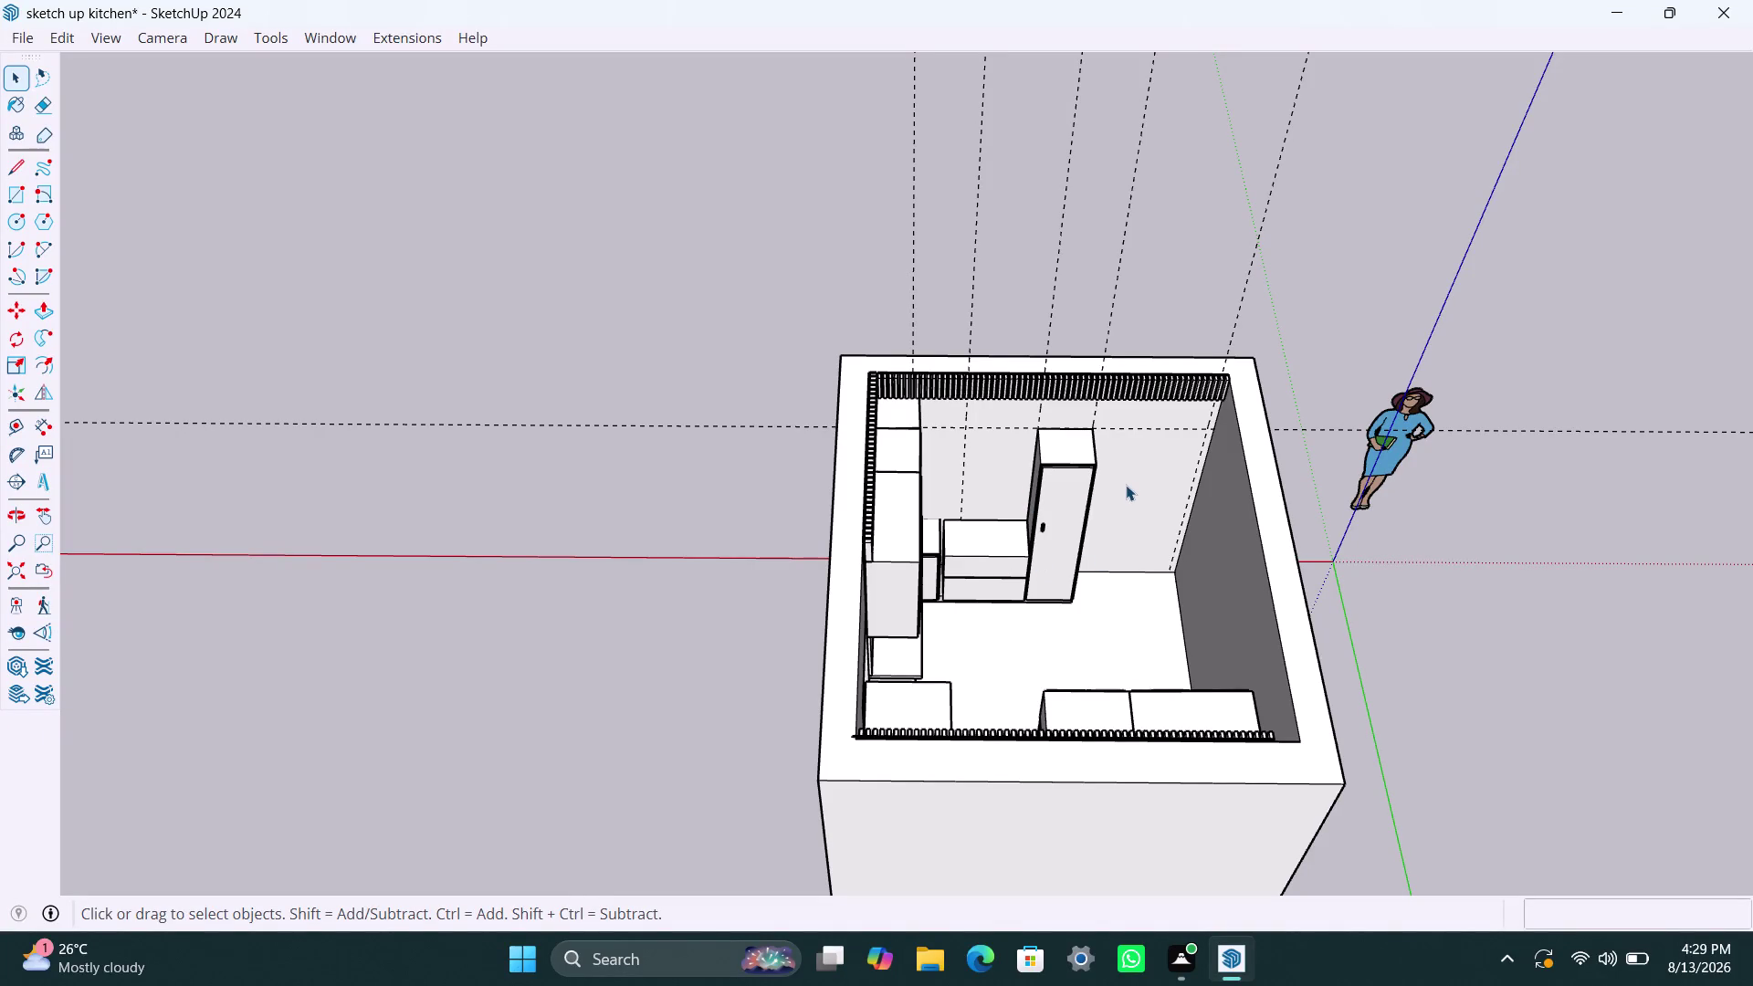
Open the countertop group, select the narrow filler strip between the cabinets, then exit.
scroll(up, 3)
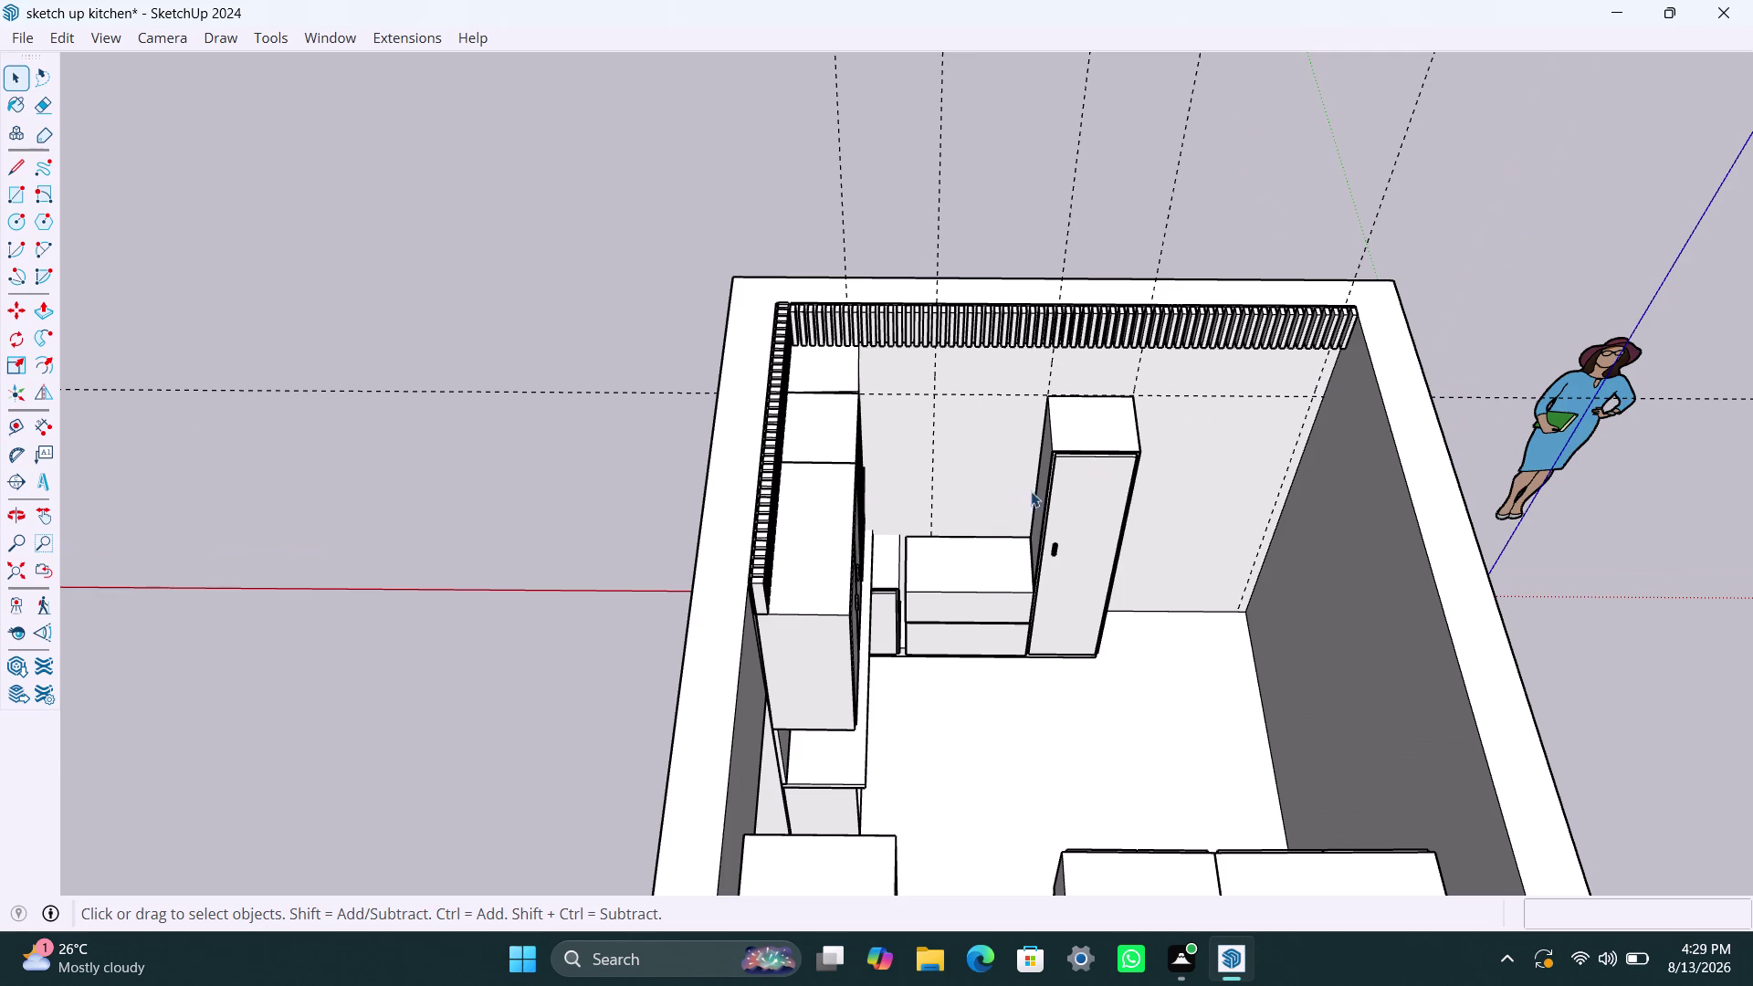
middle_drag(1140, 617, 957, 661)
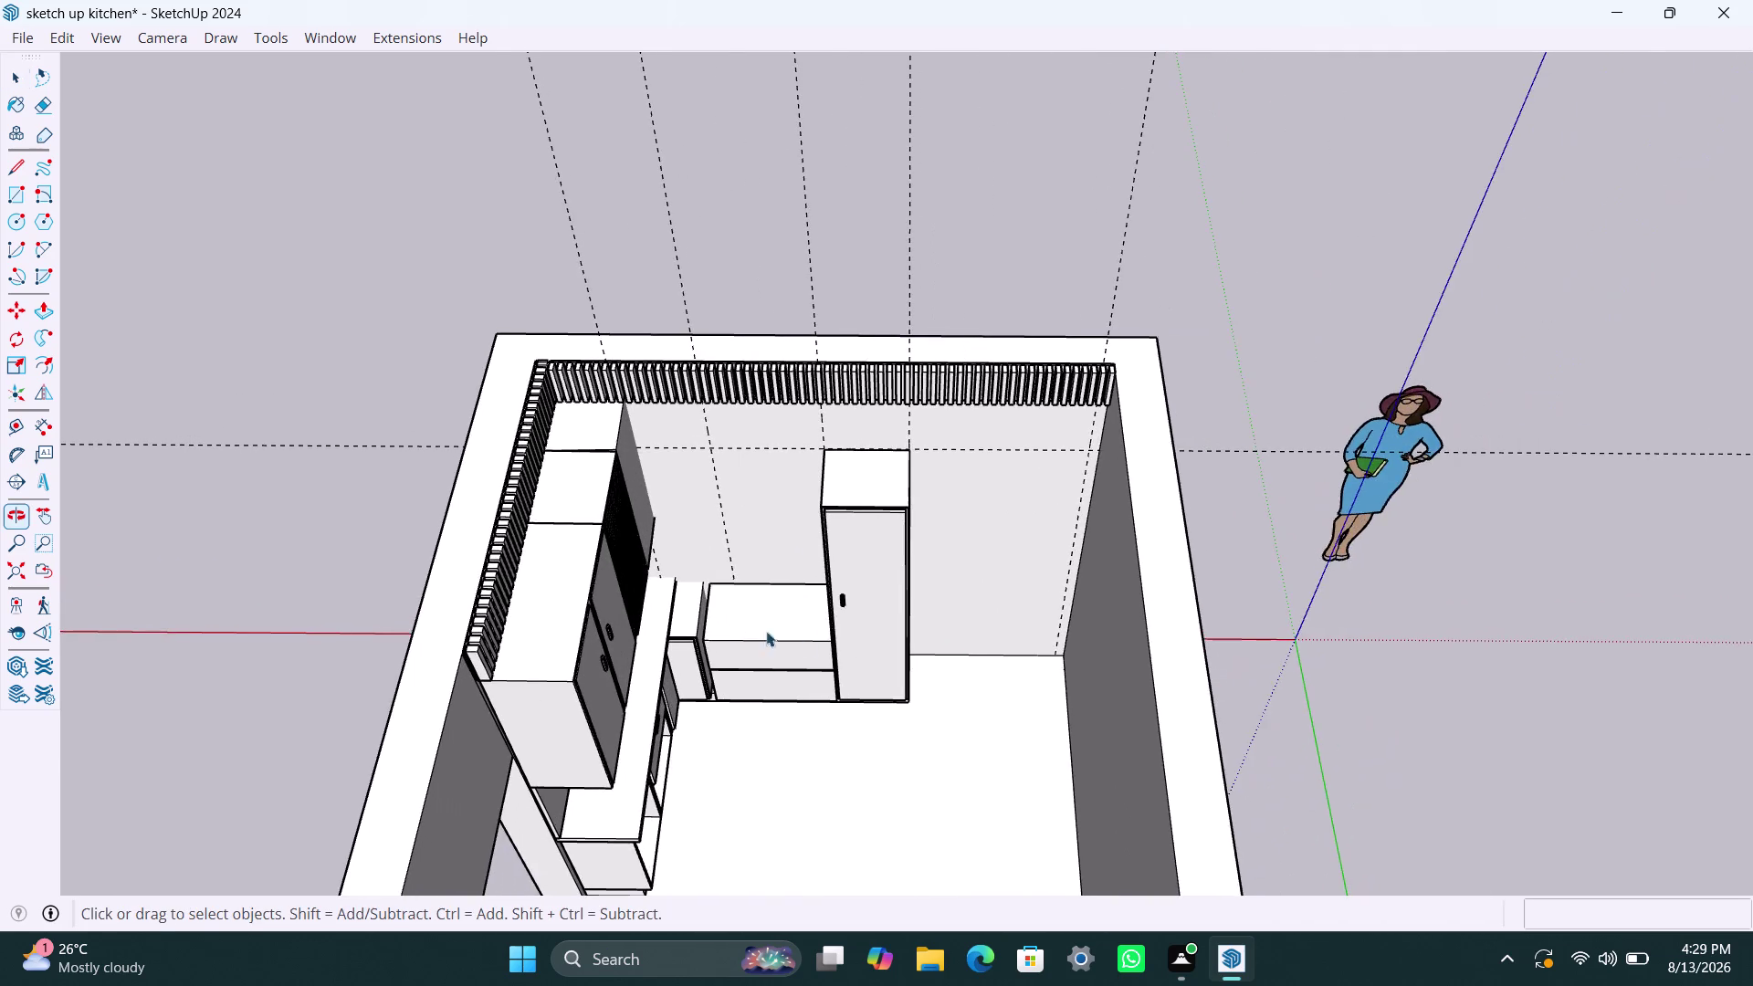
scroll(up, 3)
scroll(up, 3)
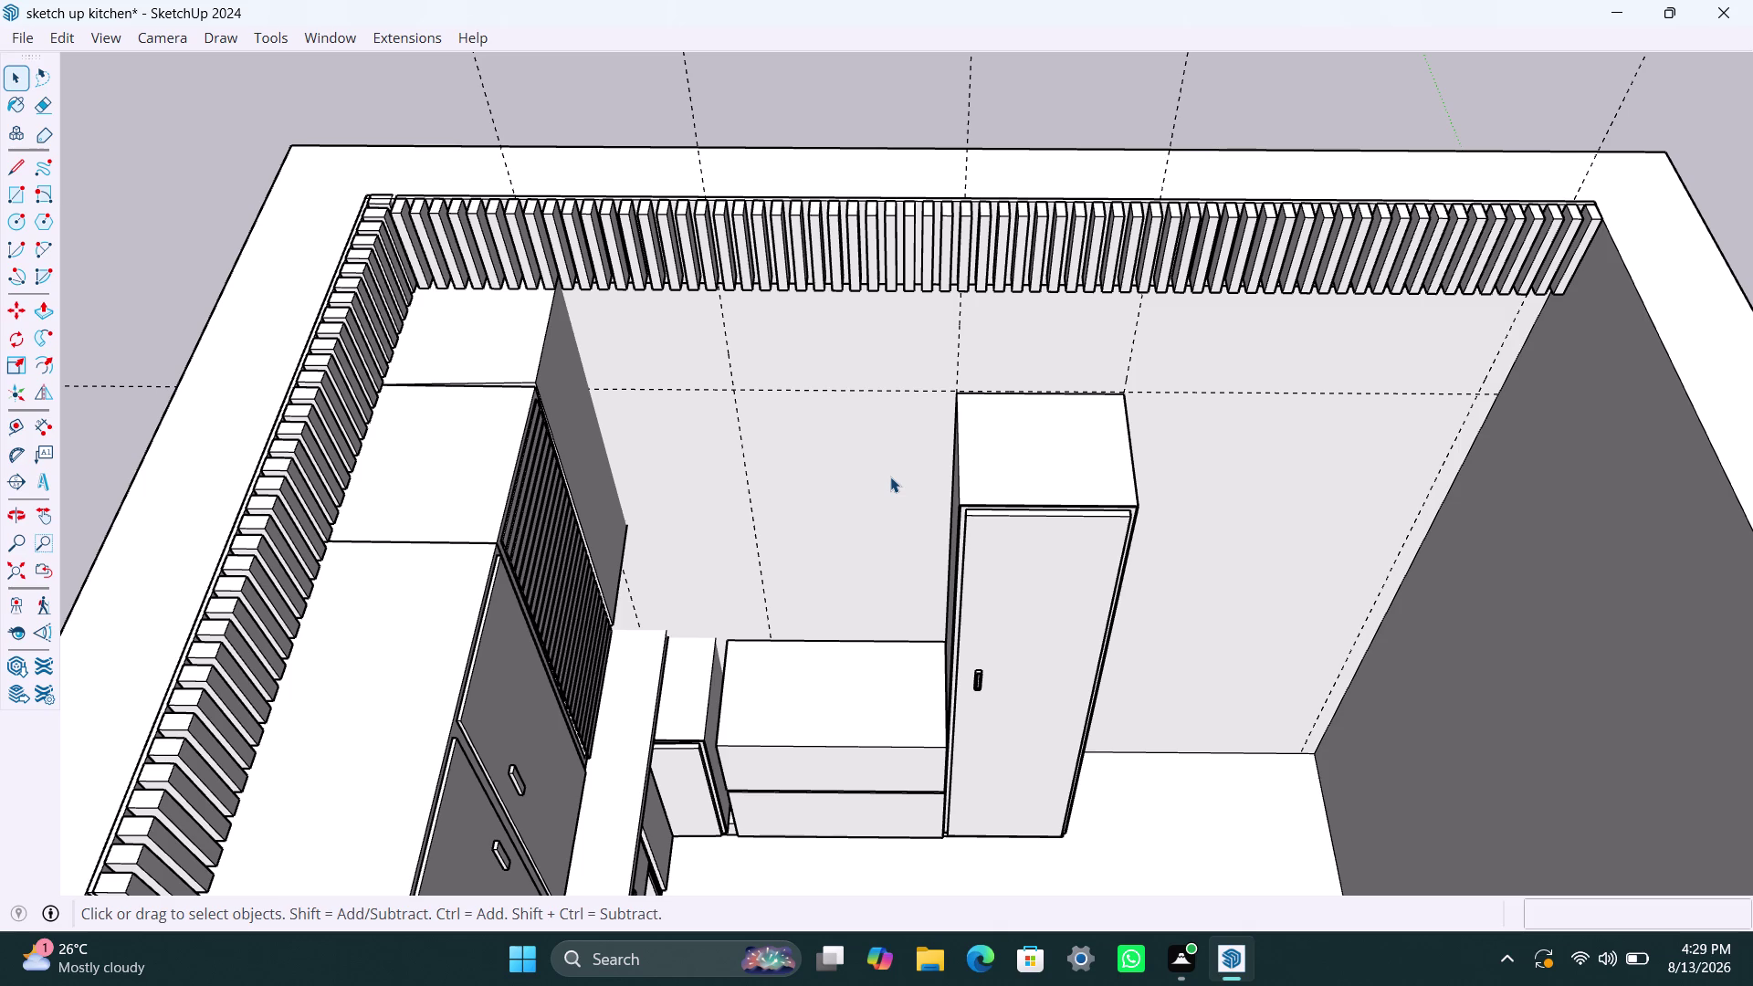
scroll(up, 3)
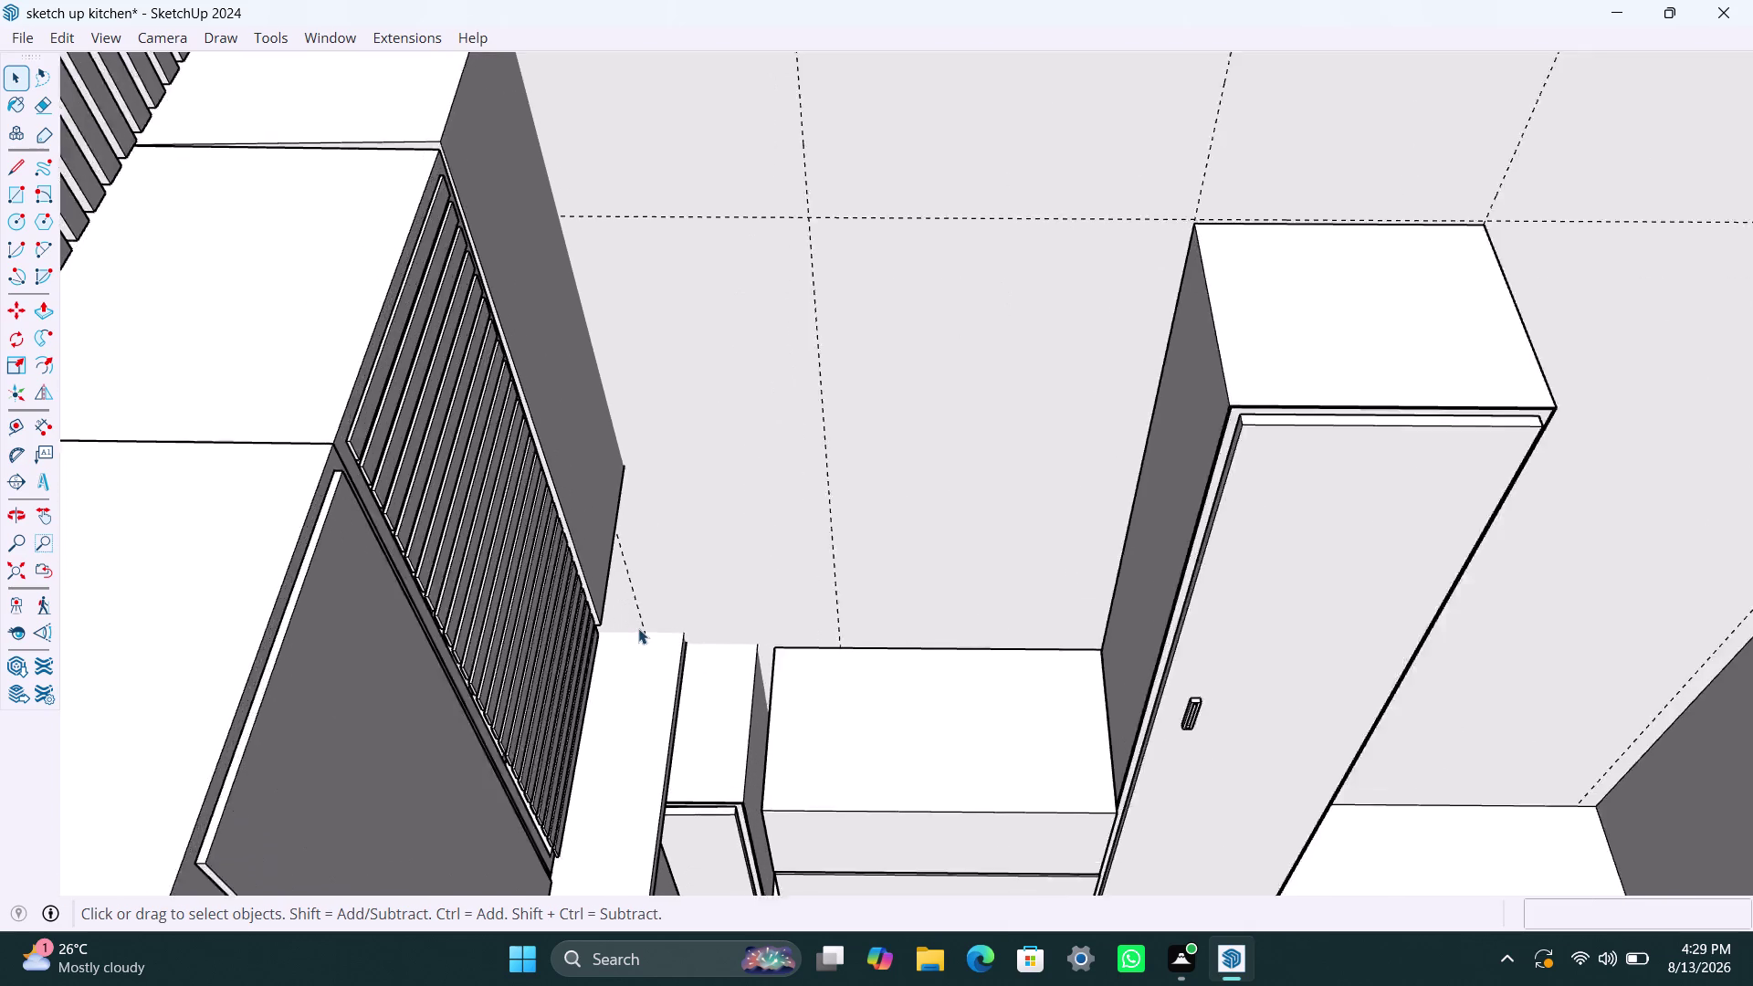
click(658, 632)
double_click(658, 633)
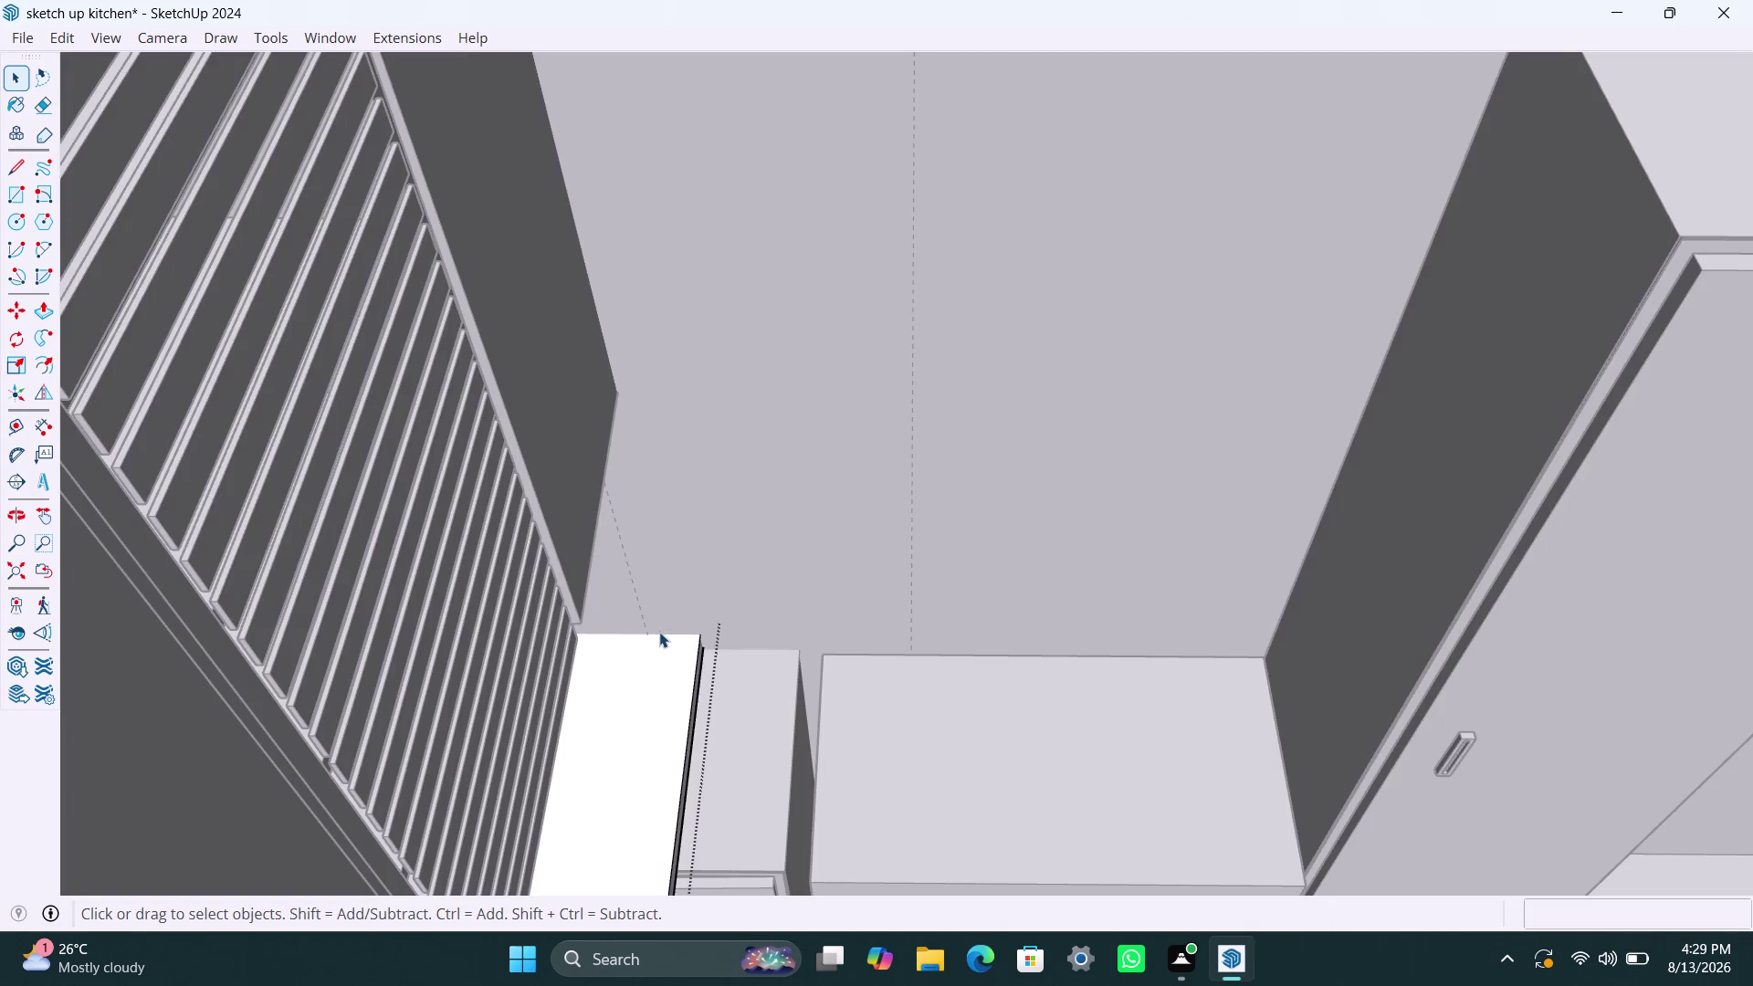
click(660, 632)
triple_click(659, 631)
click(674, 631)
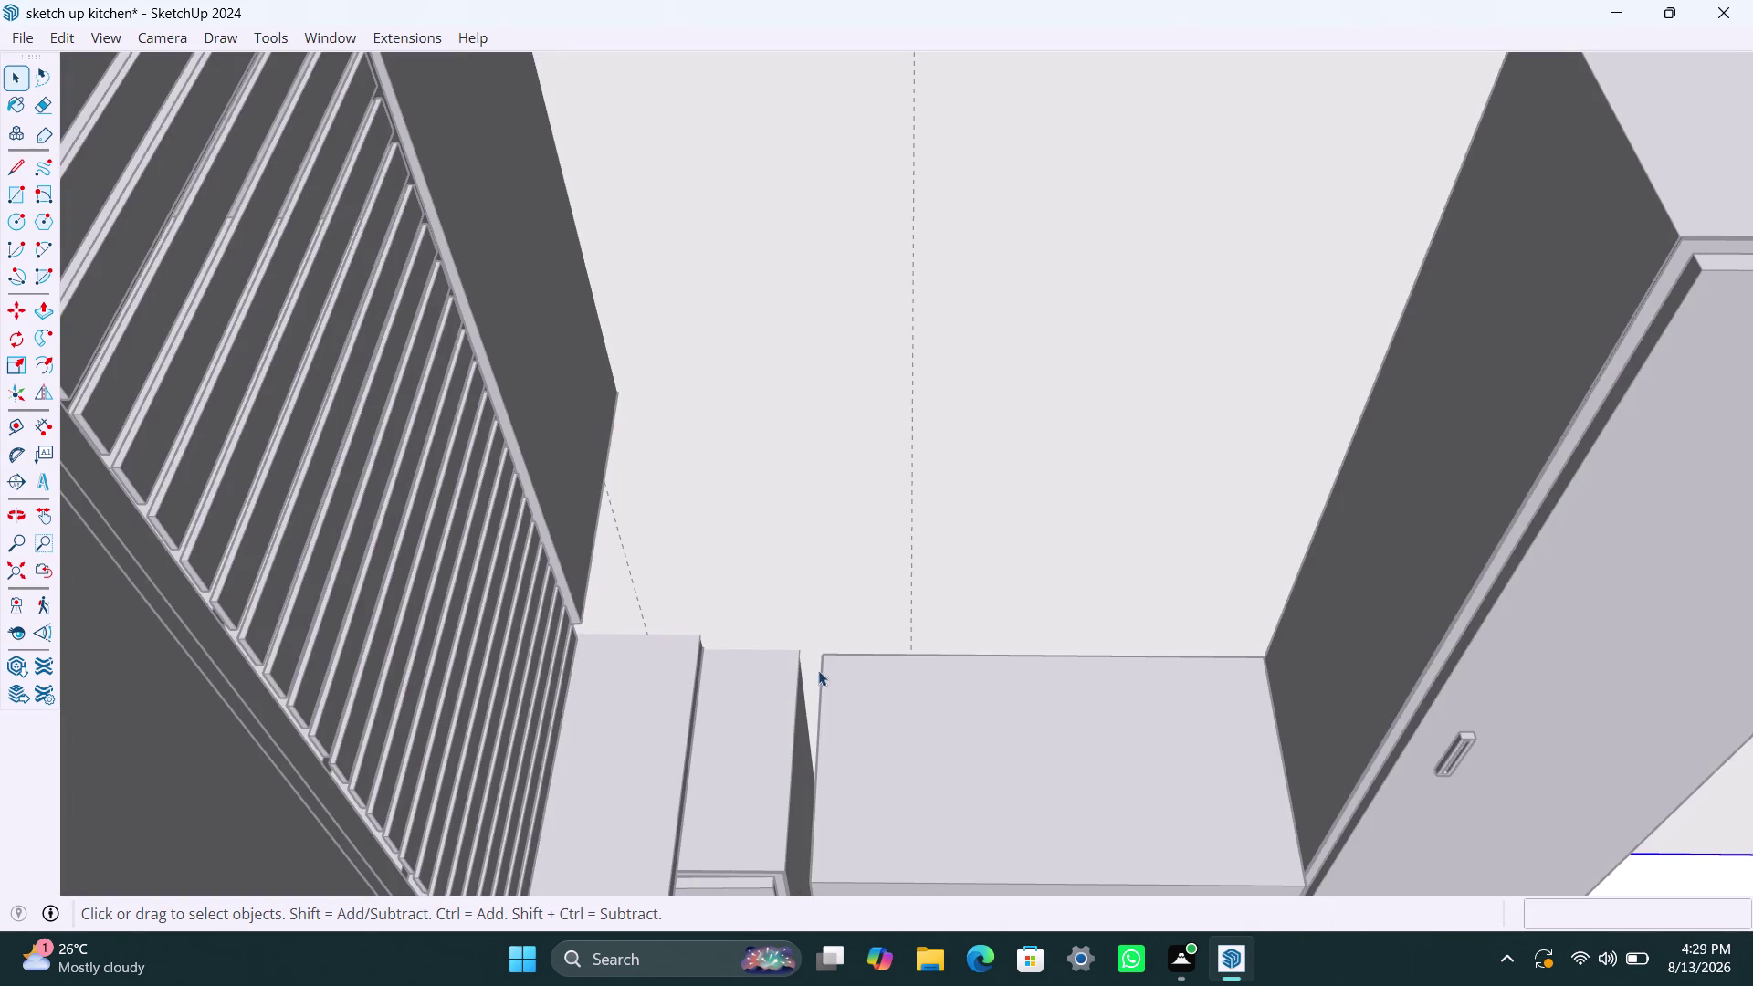
click(943, 685)
triple_click(739, 730)
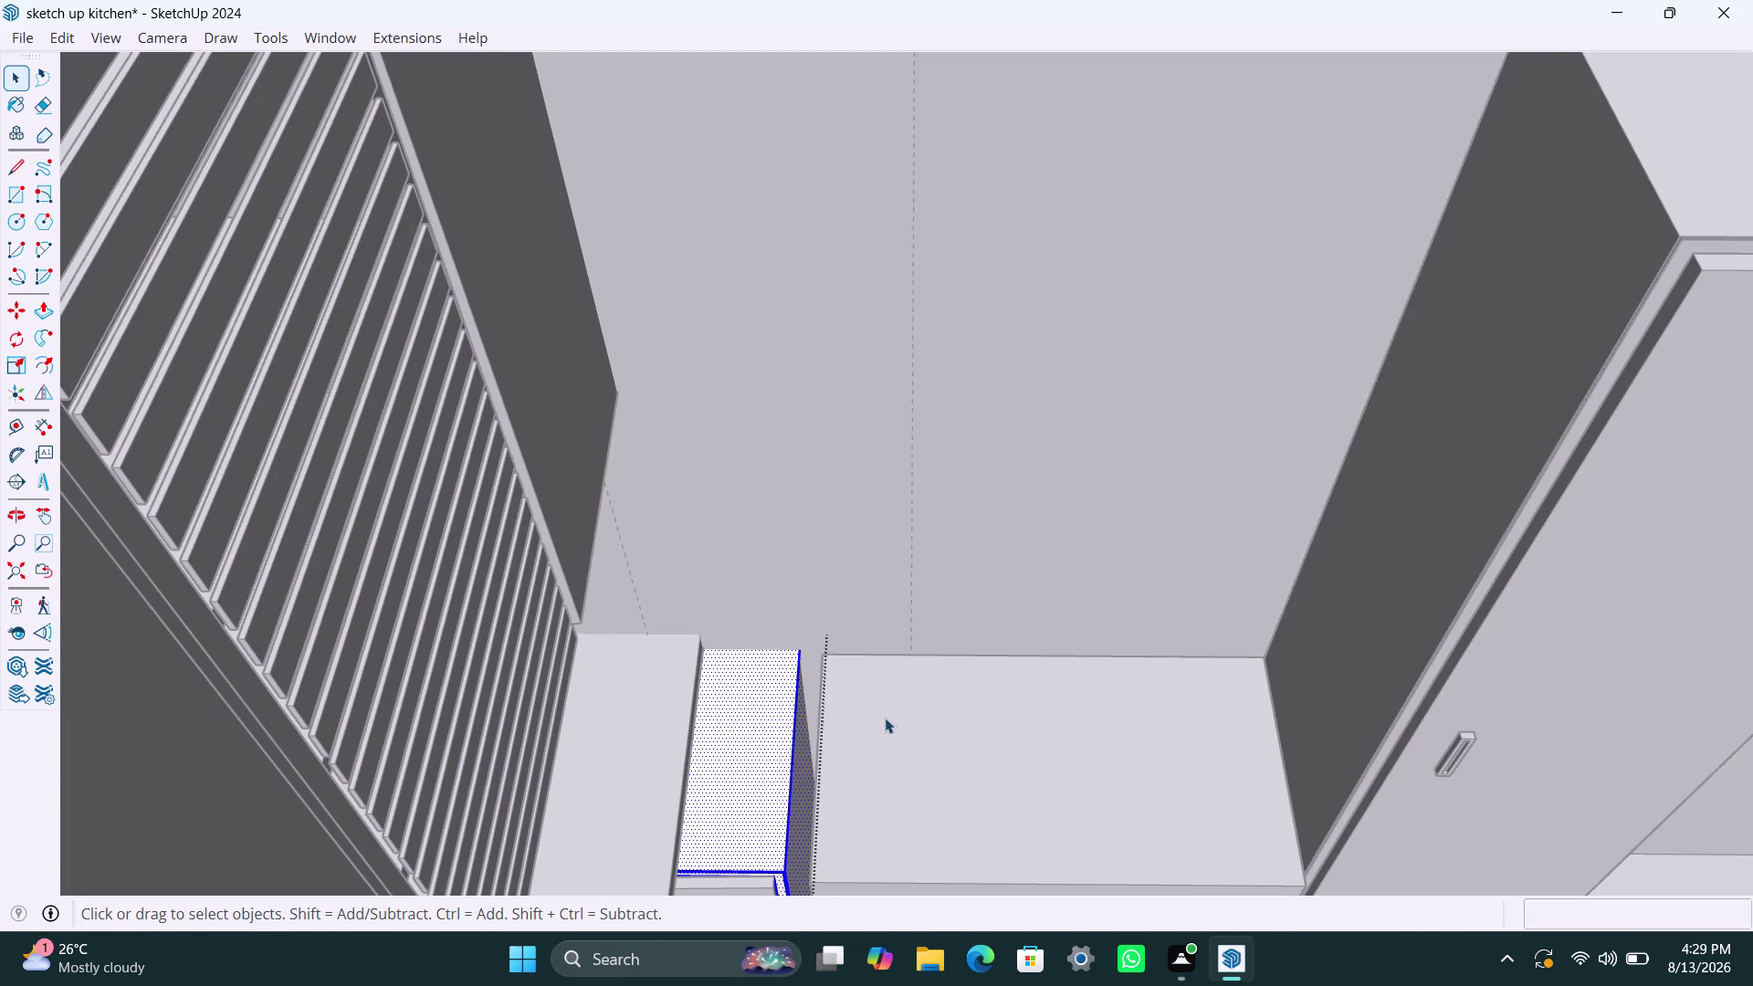
click(885, 717)
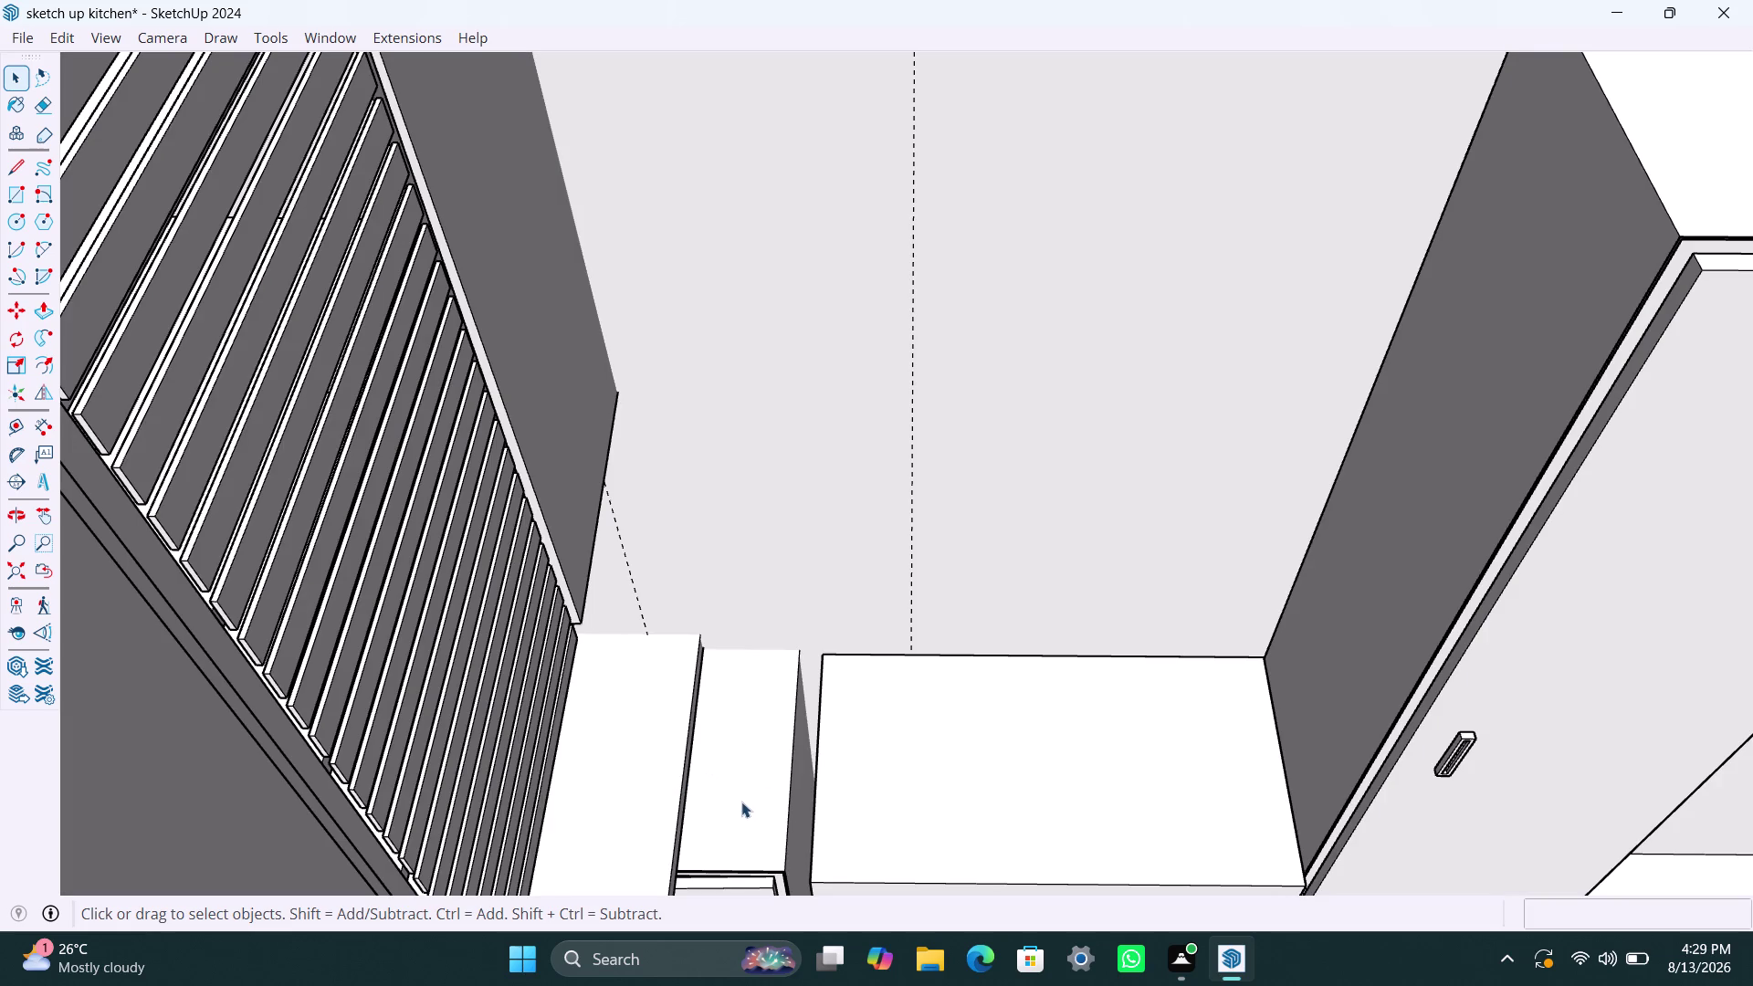
Zoom in on the countertop junction and draw a first trial line there.
middle_drag(730, 830, 566, 771)
scroll(down, 3)
middle_drag(774, 703, 769, 712)
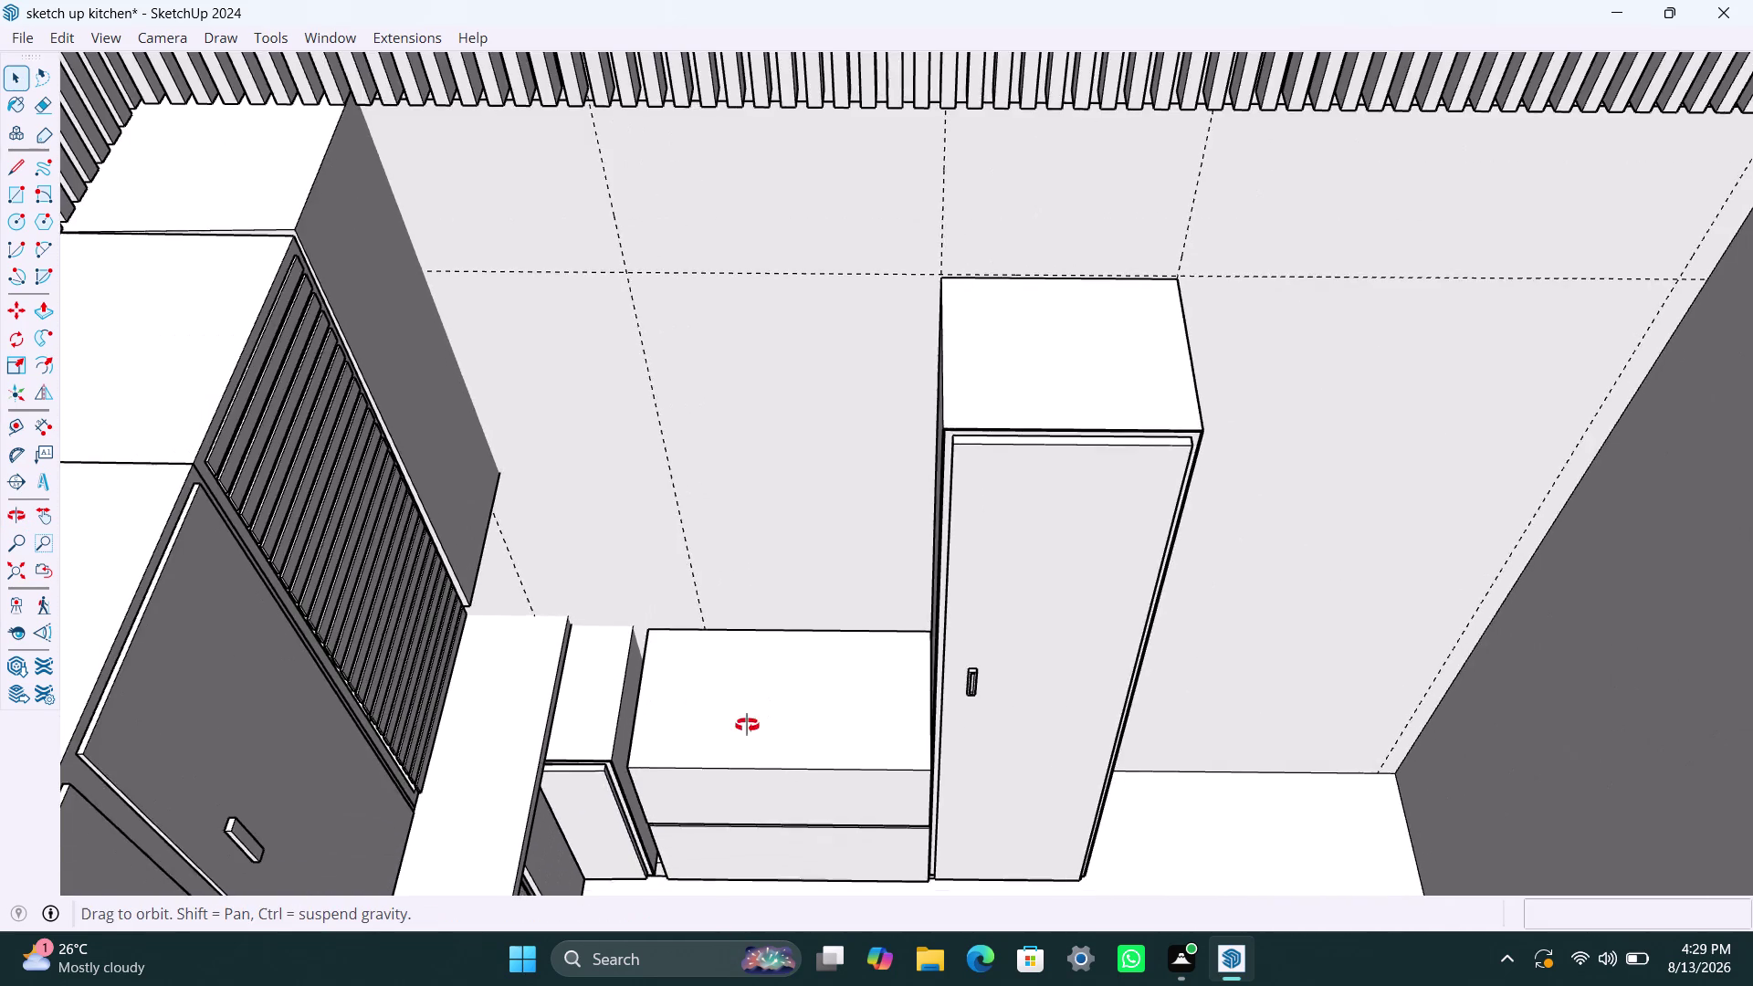
middle_drag(770, 712, 354, 699)
scroll(up, 3)
scroll(up, 3)
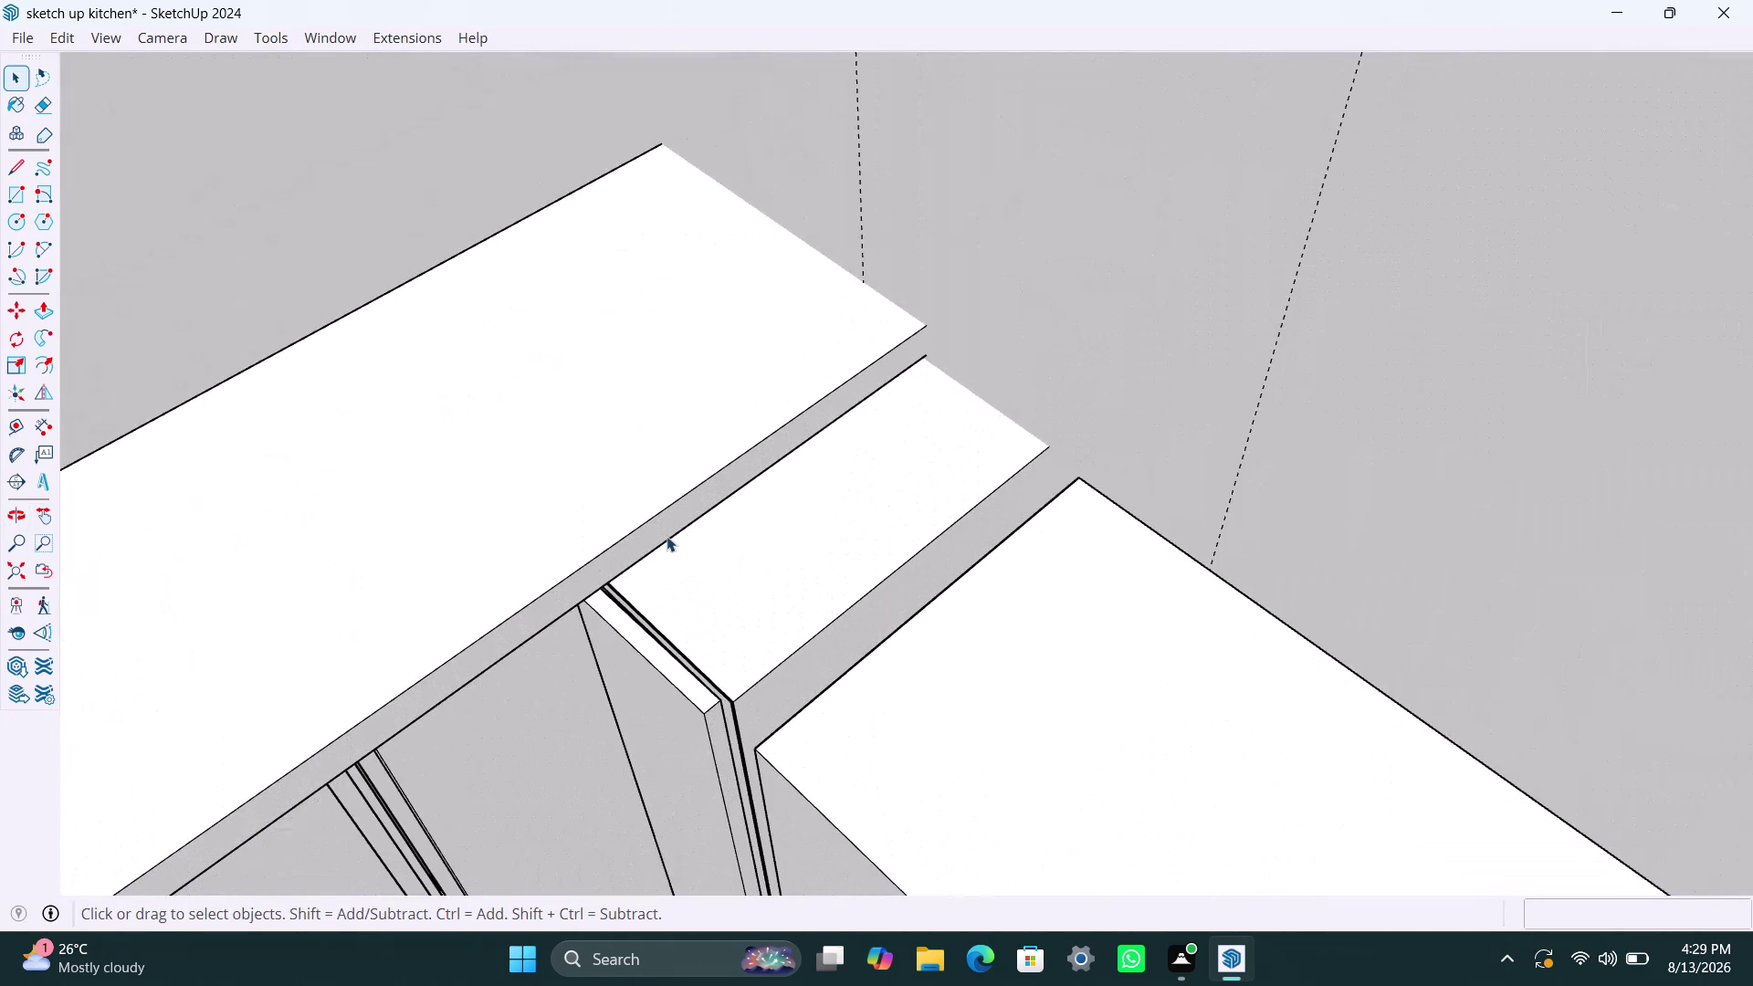
key(l)
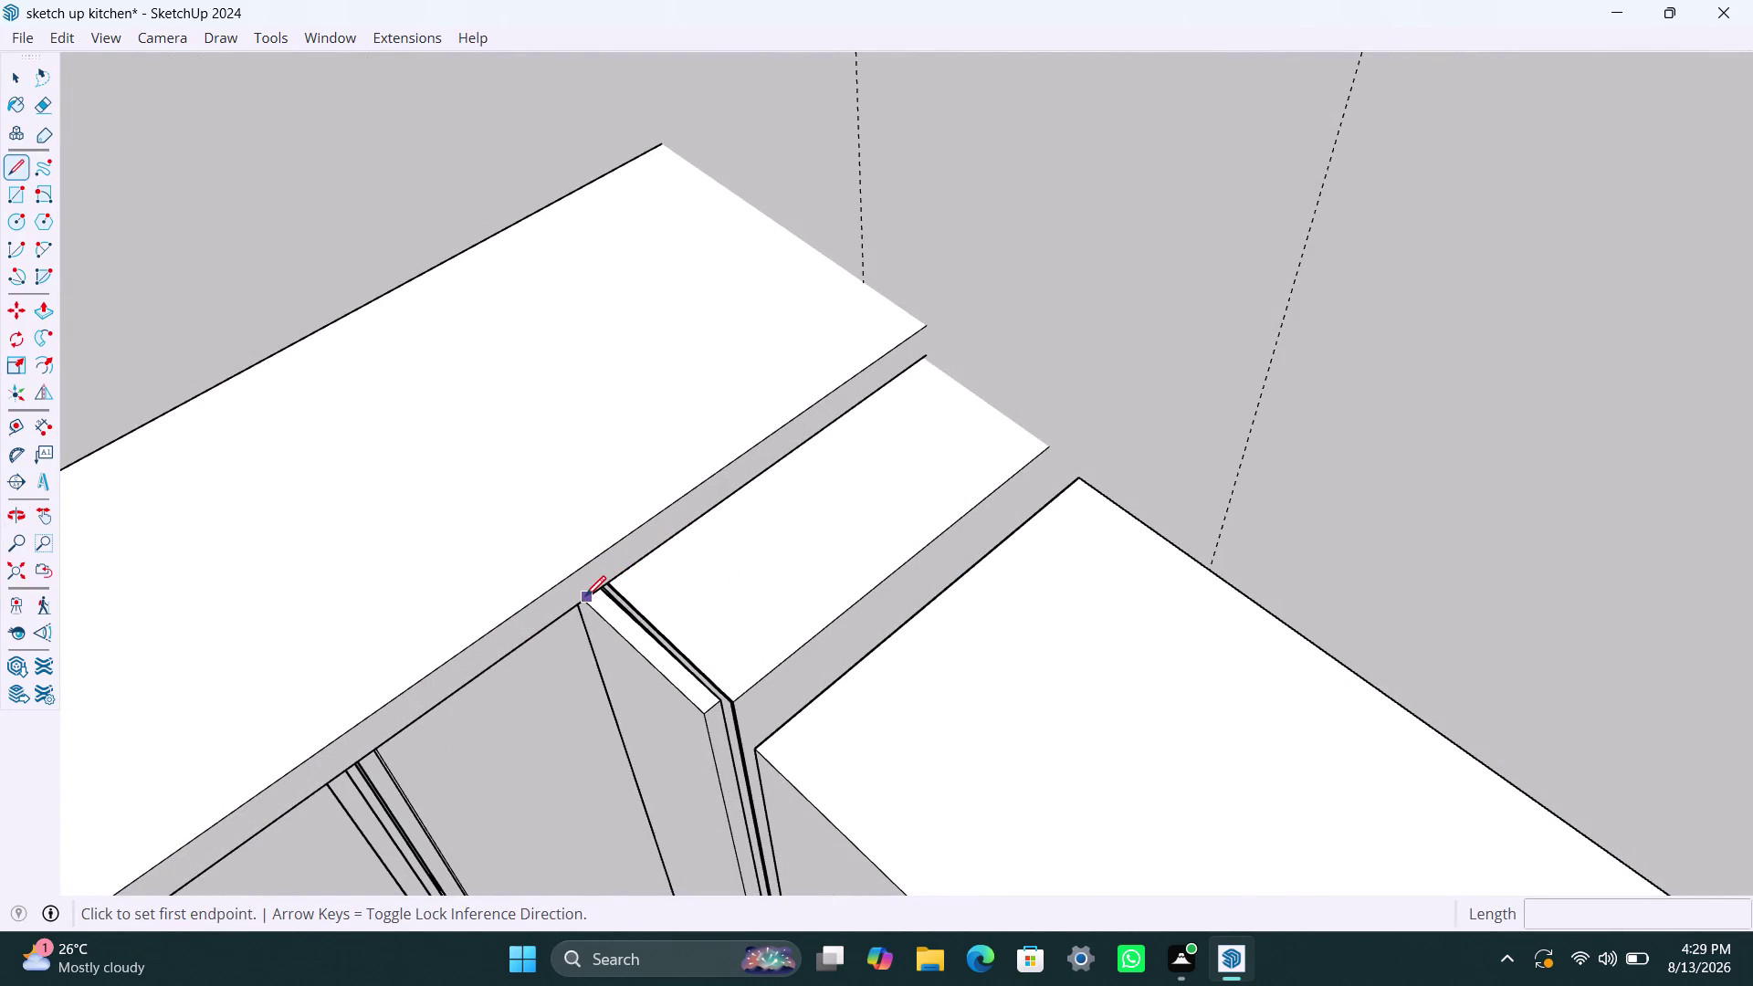
click(584, 597)
click(569, 573)
key(space)
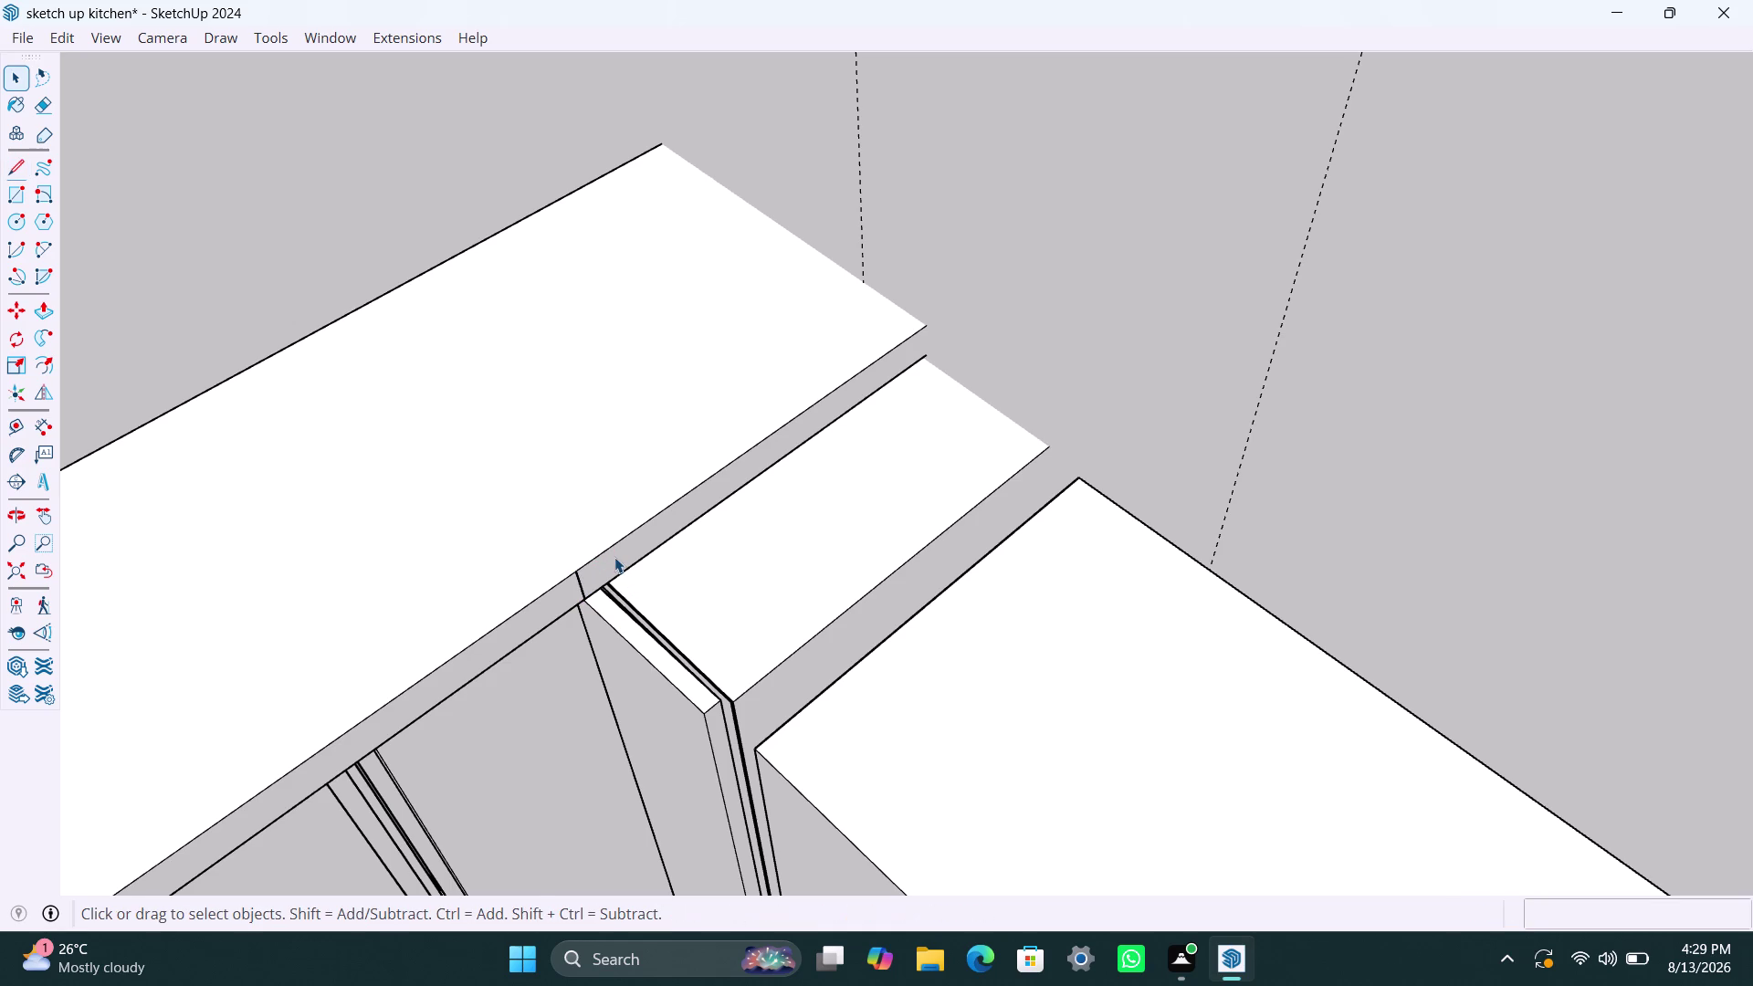
Re-enter the countertop group and select its side face.
click(614, 557)
double_click(619, 553)
click(576, 583)
click(619, 553)
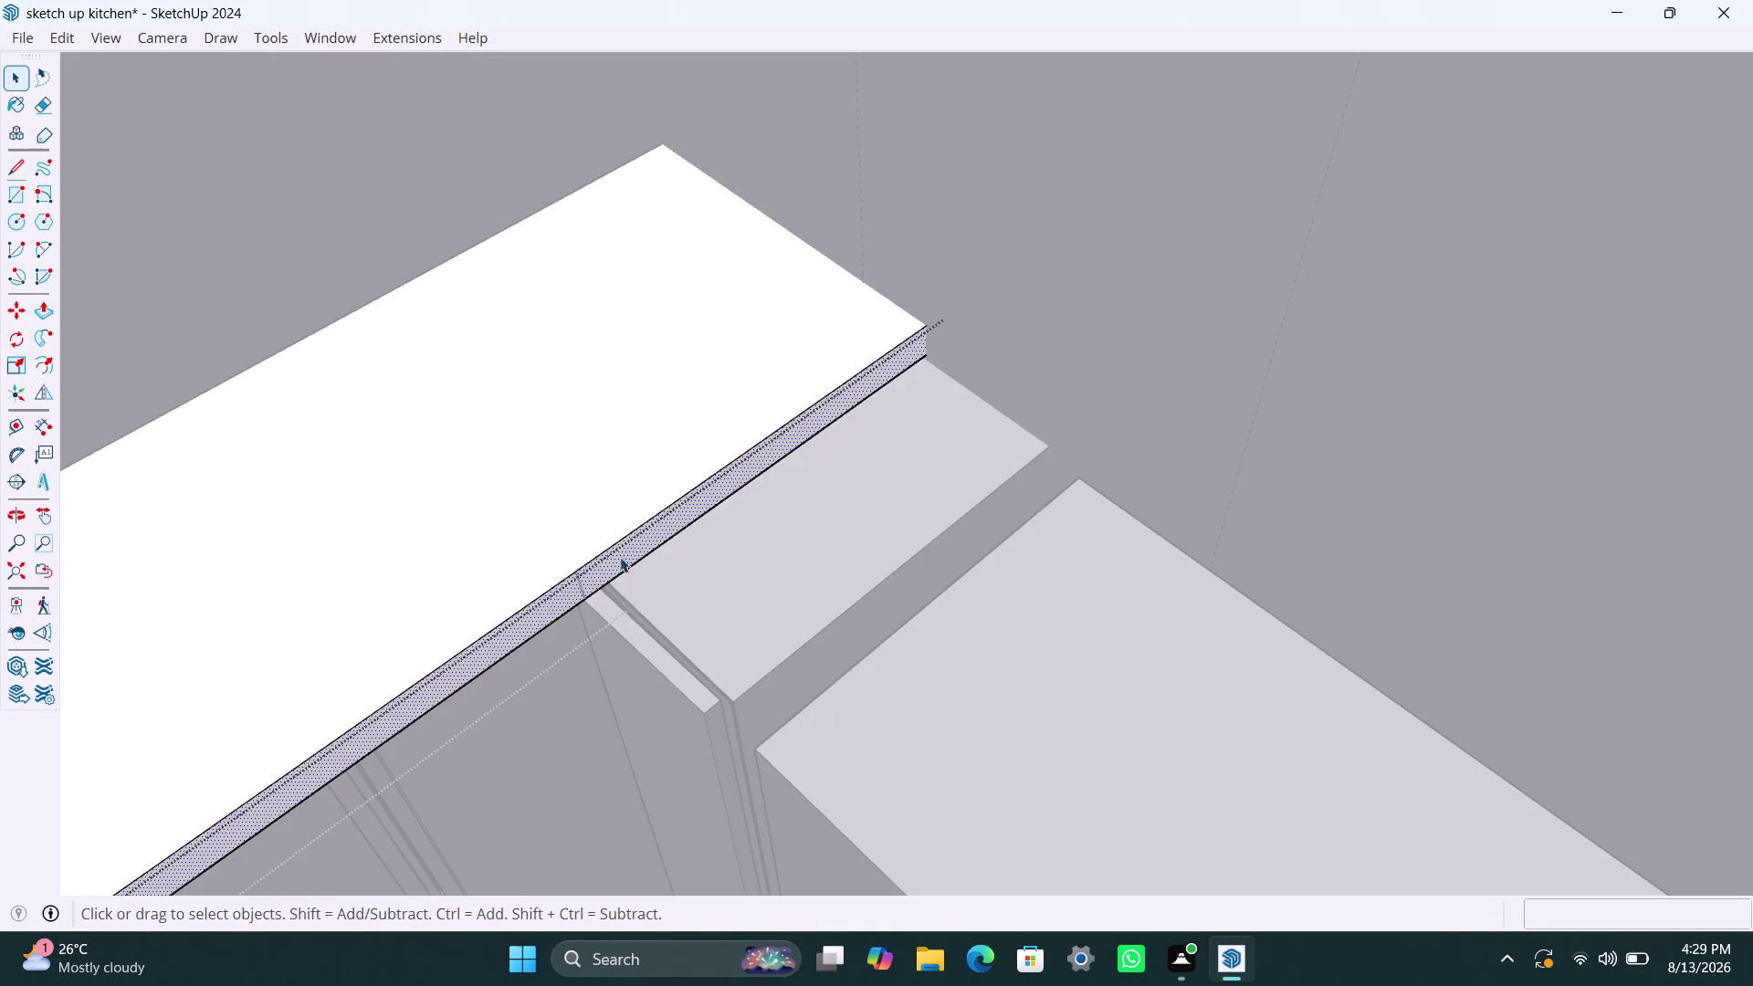
click(558, 513)
Draw a trial line at the countertop's far corner, check its faces and edges, then undo.
key(space)
text(L)
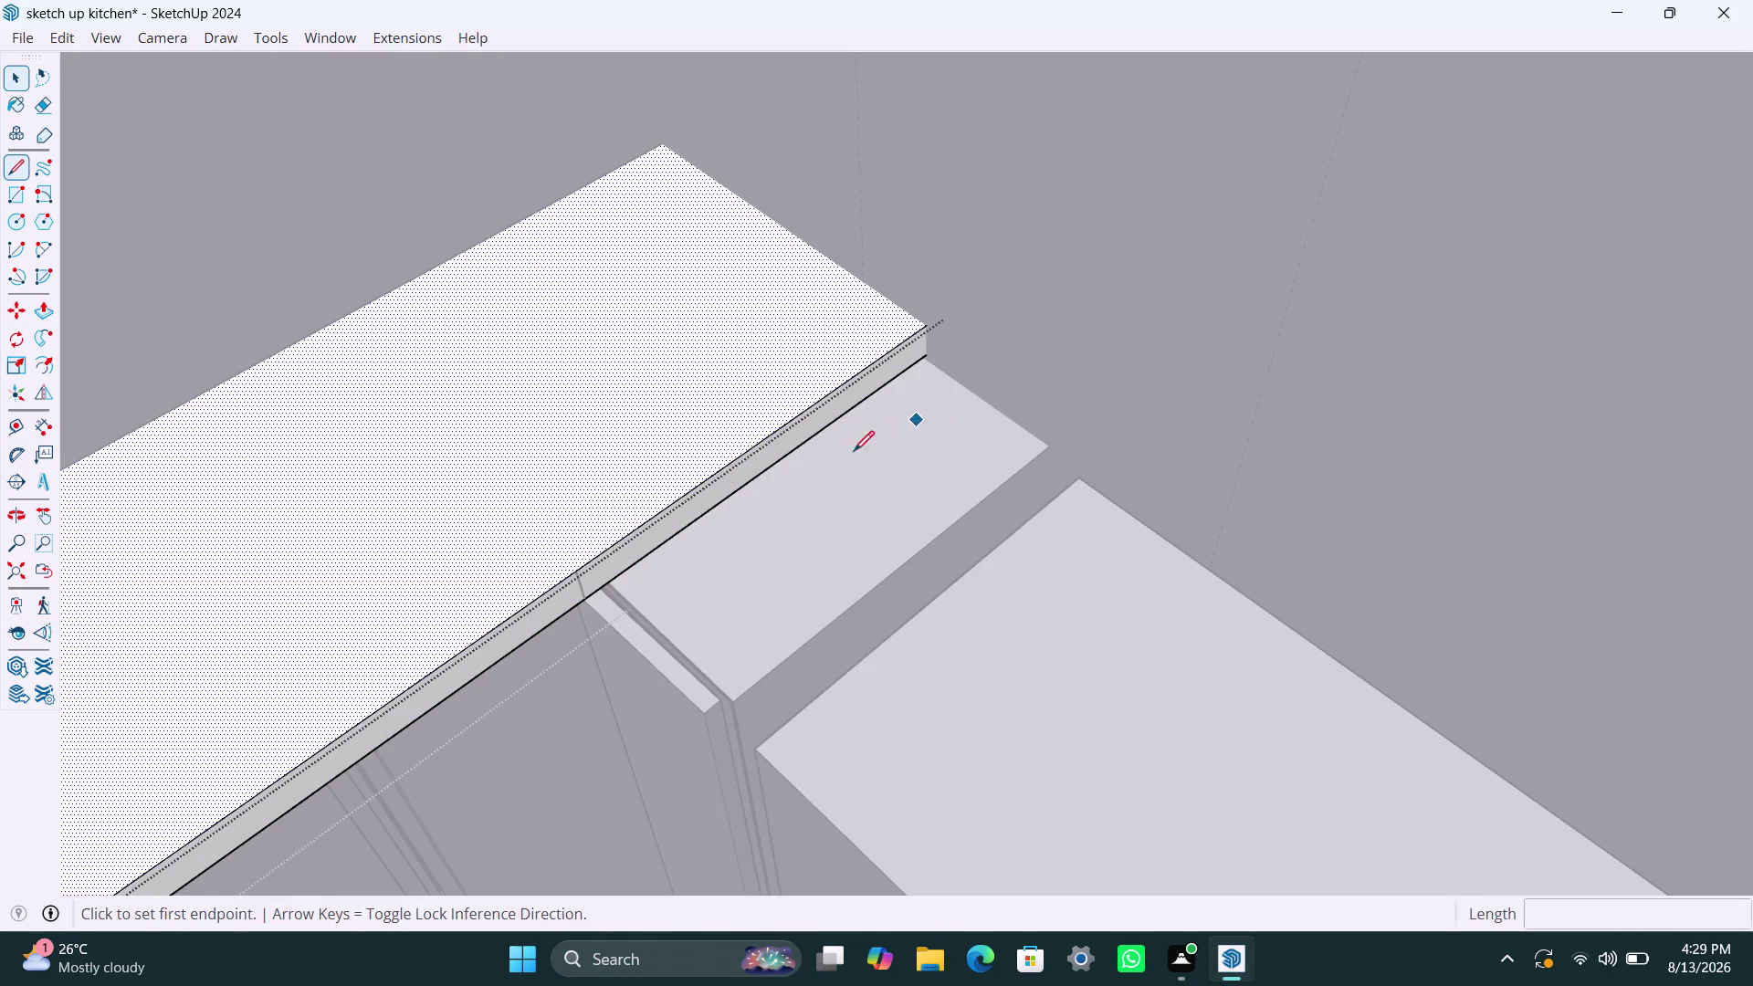
click(924, 331)
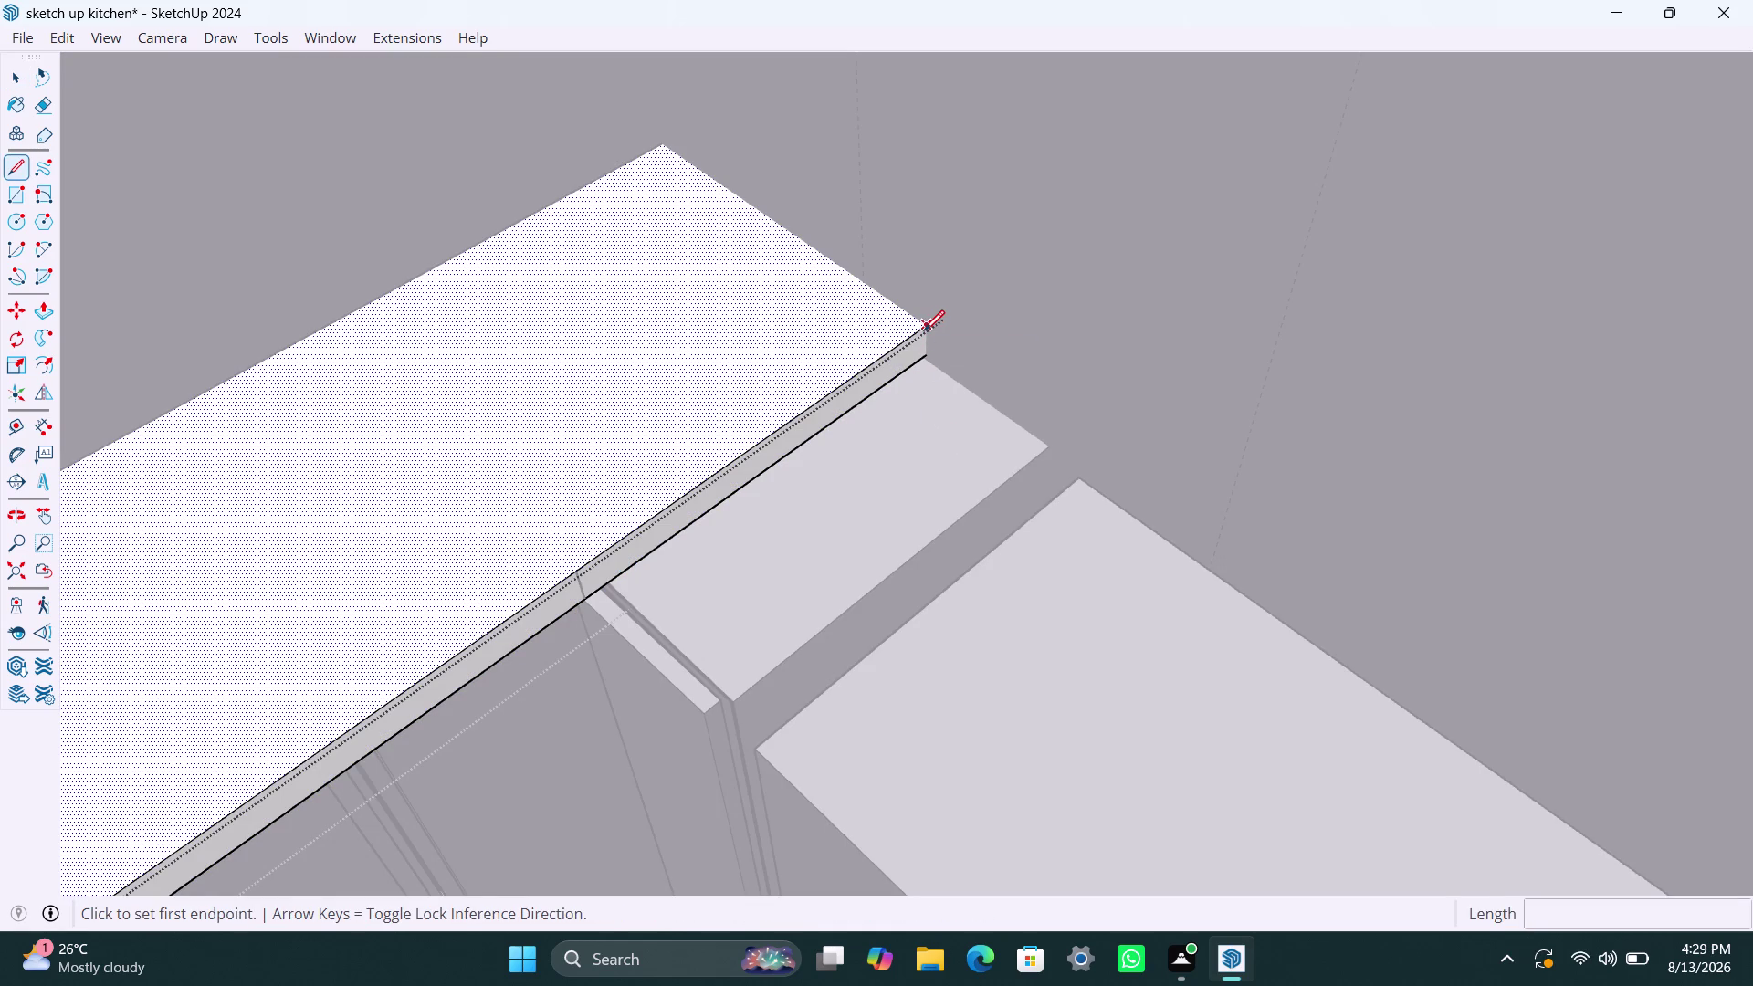
click(927, 353)
key(space)
click(867, 386)
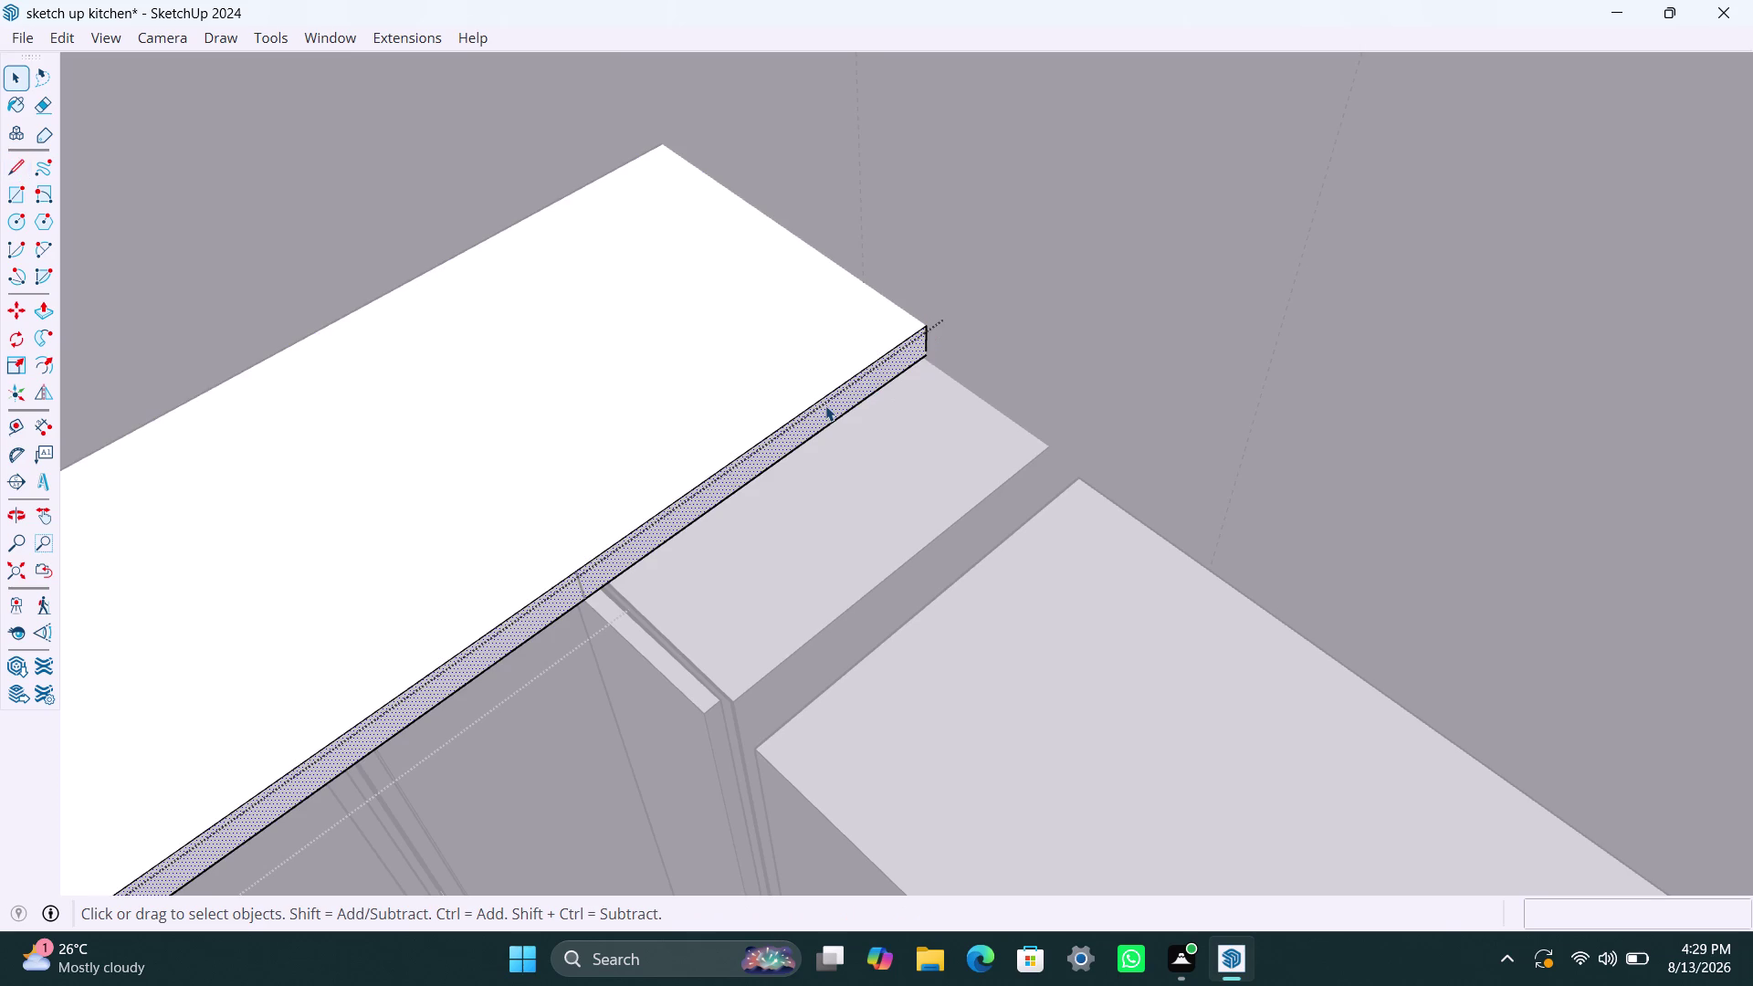
click(825, 405)
click(707, 388)
click(815, 439)
scroll(up, 3)
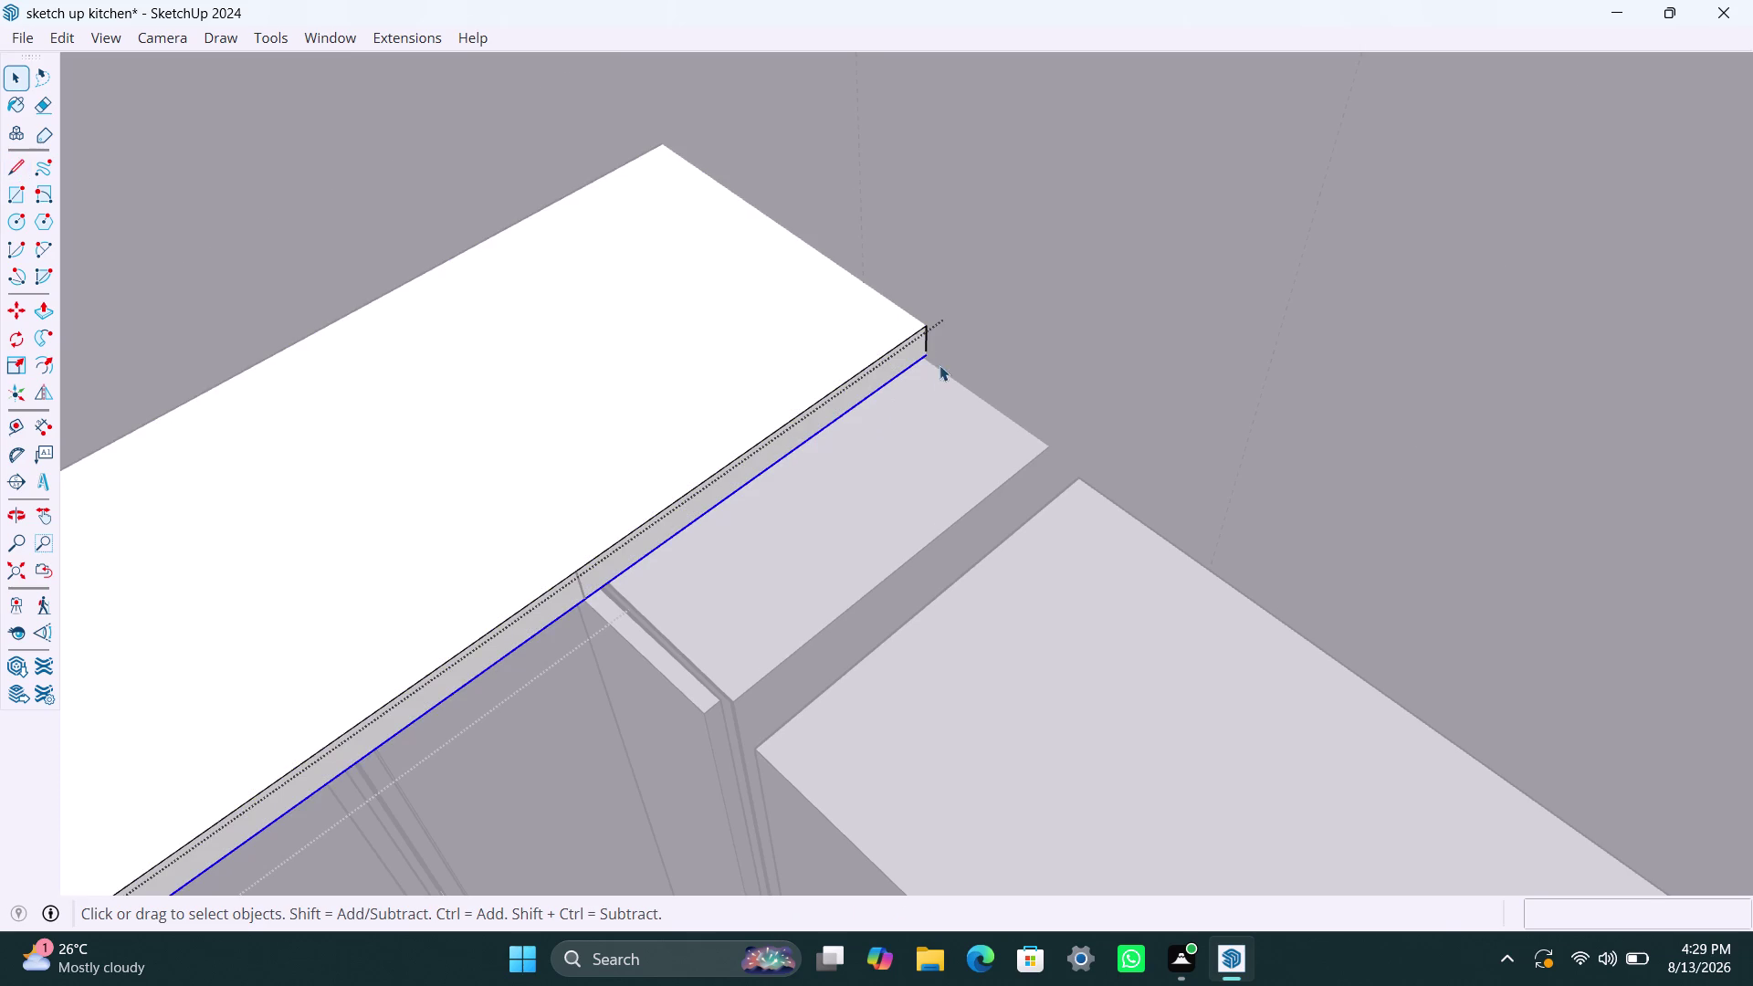
scroll(up, 3)
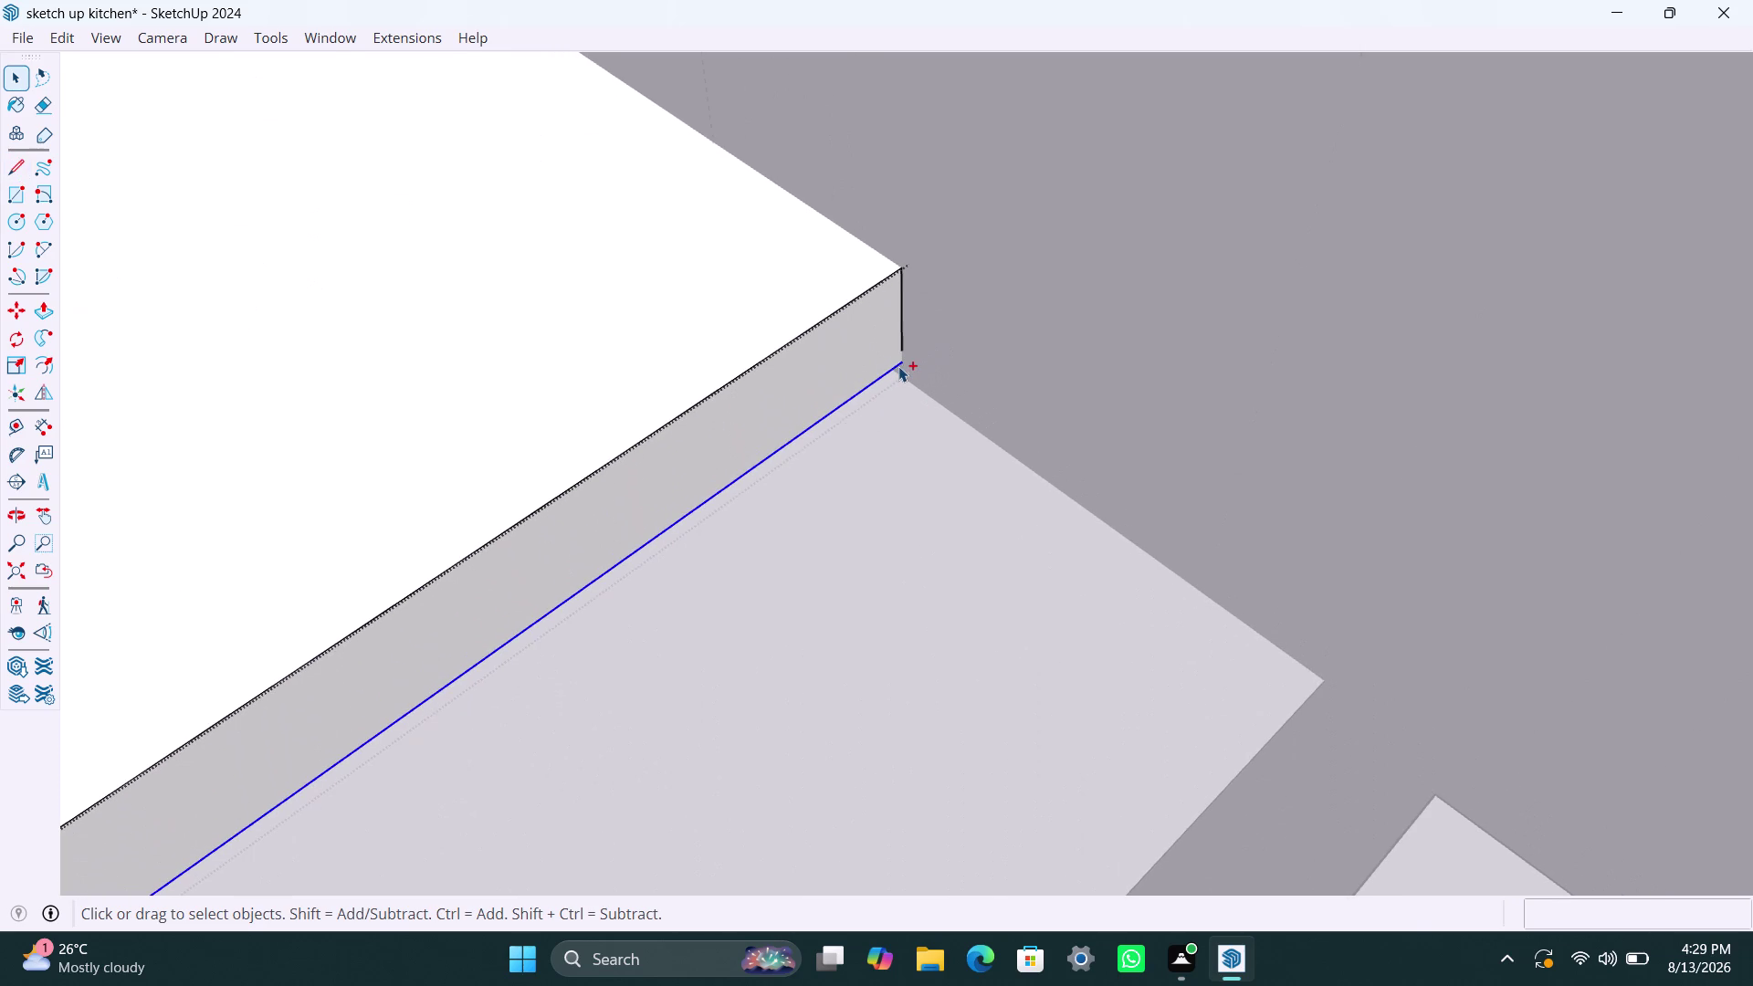
key(ctrl+z)
Draw a vertical end edge at the bottom corner, then undo the trial lines.
key(l)
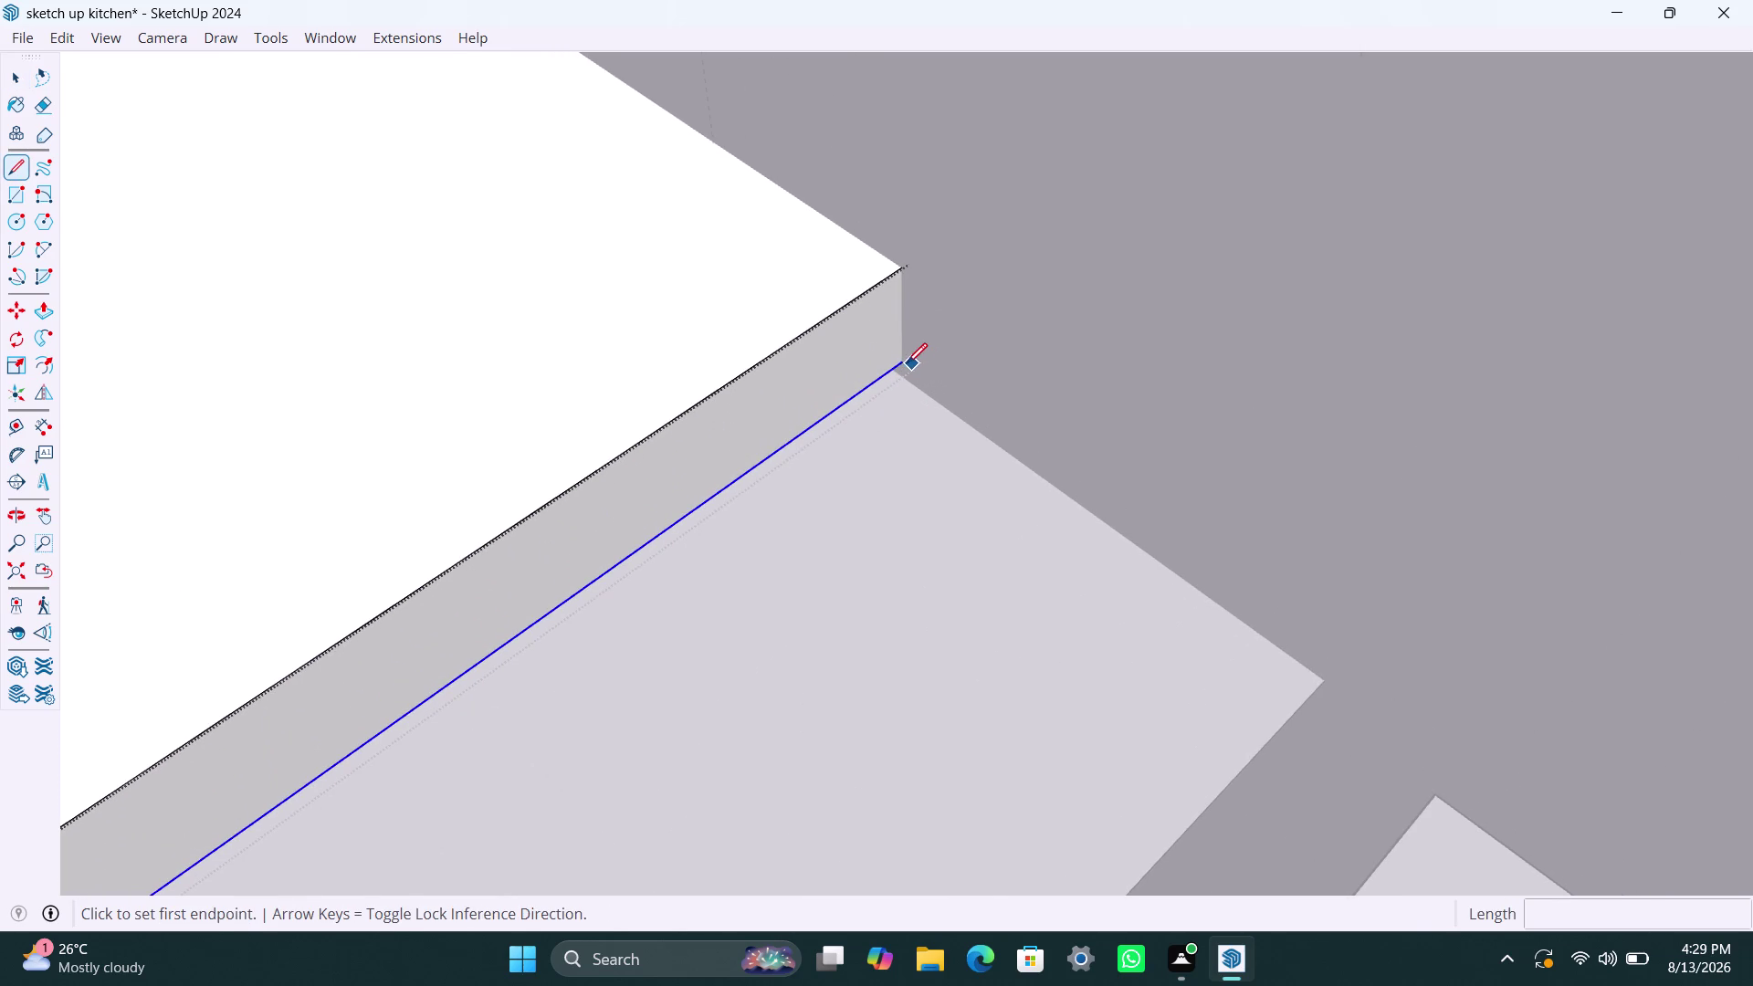
click(905, 363)
click(907, 272)
key(space)
click(806, 387)
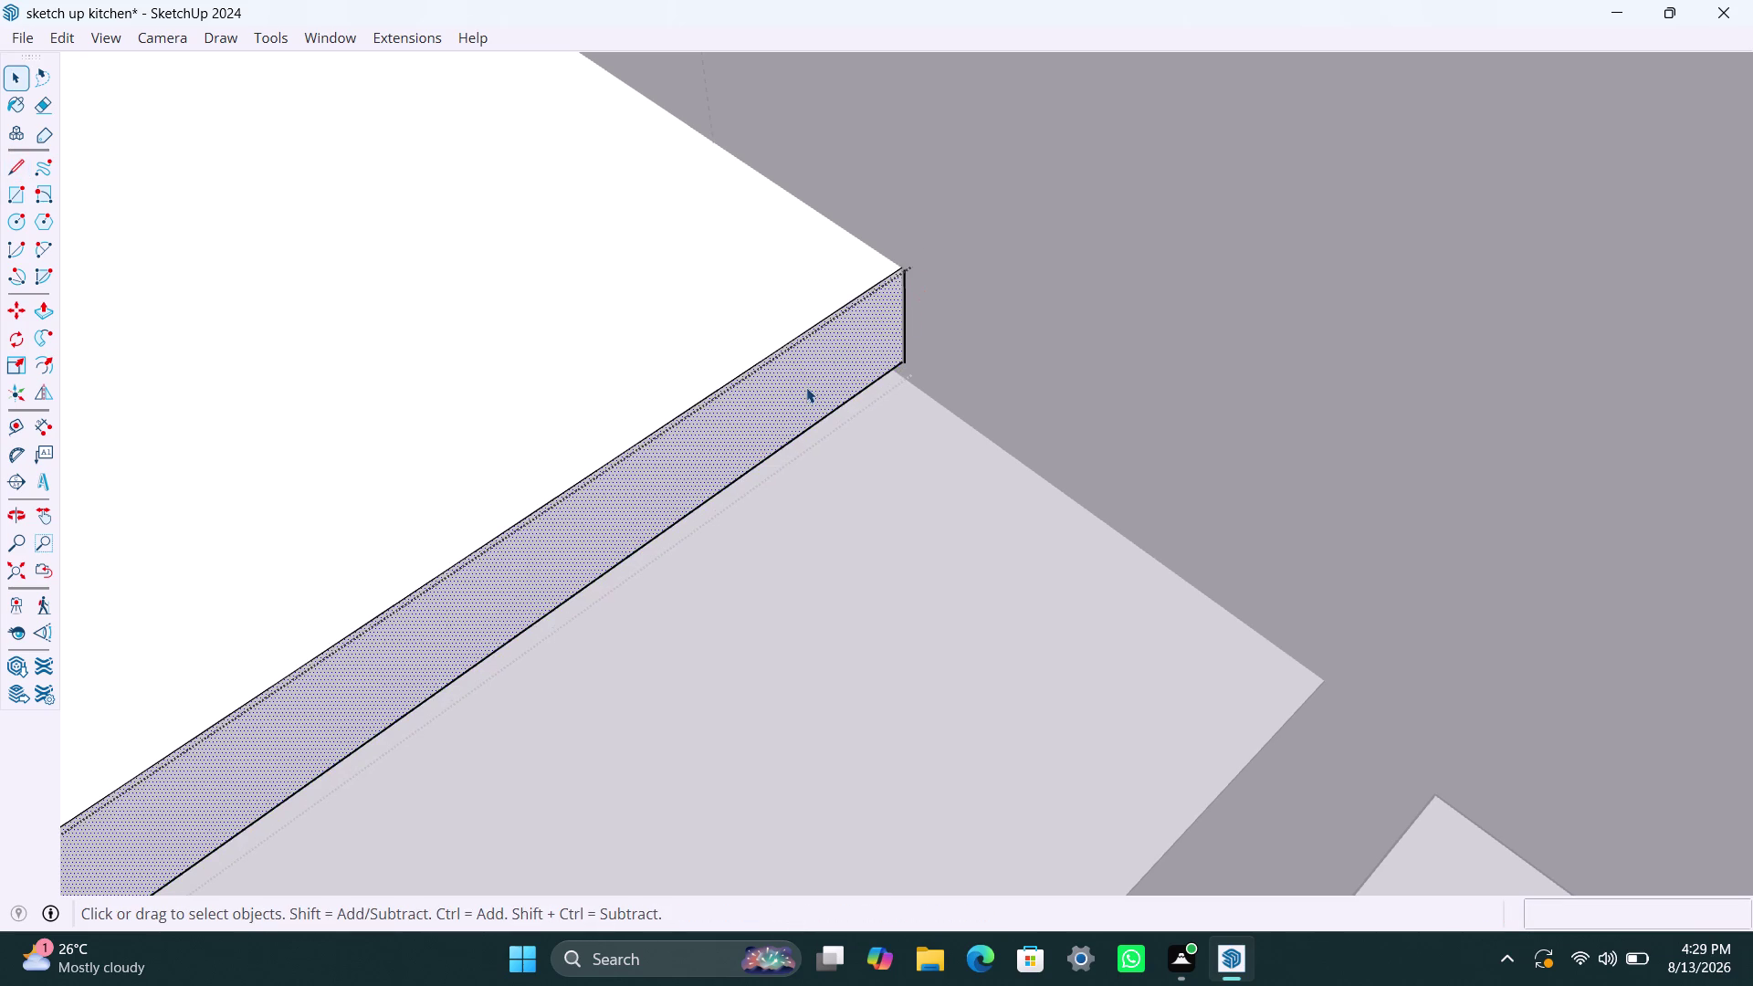
scroll(down, 3)
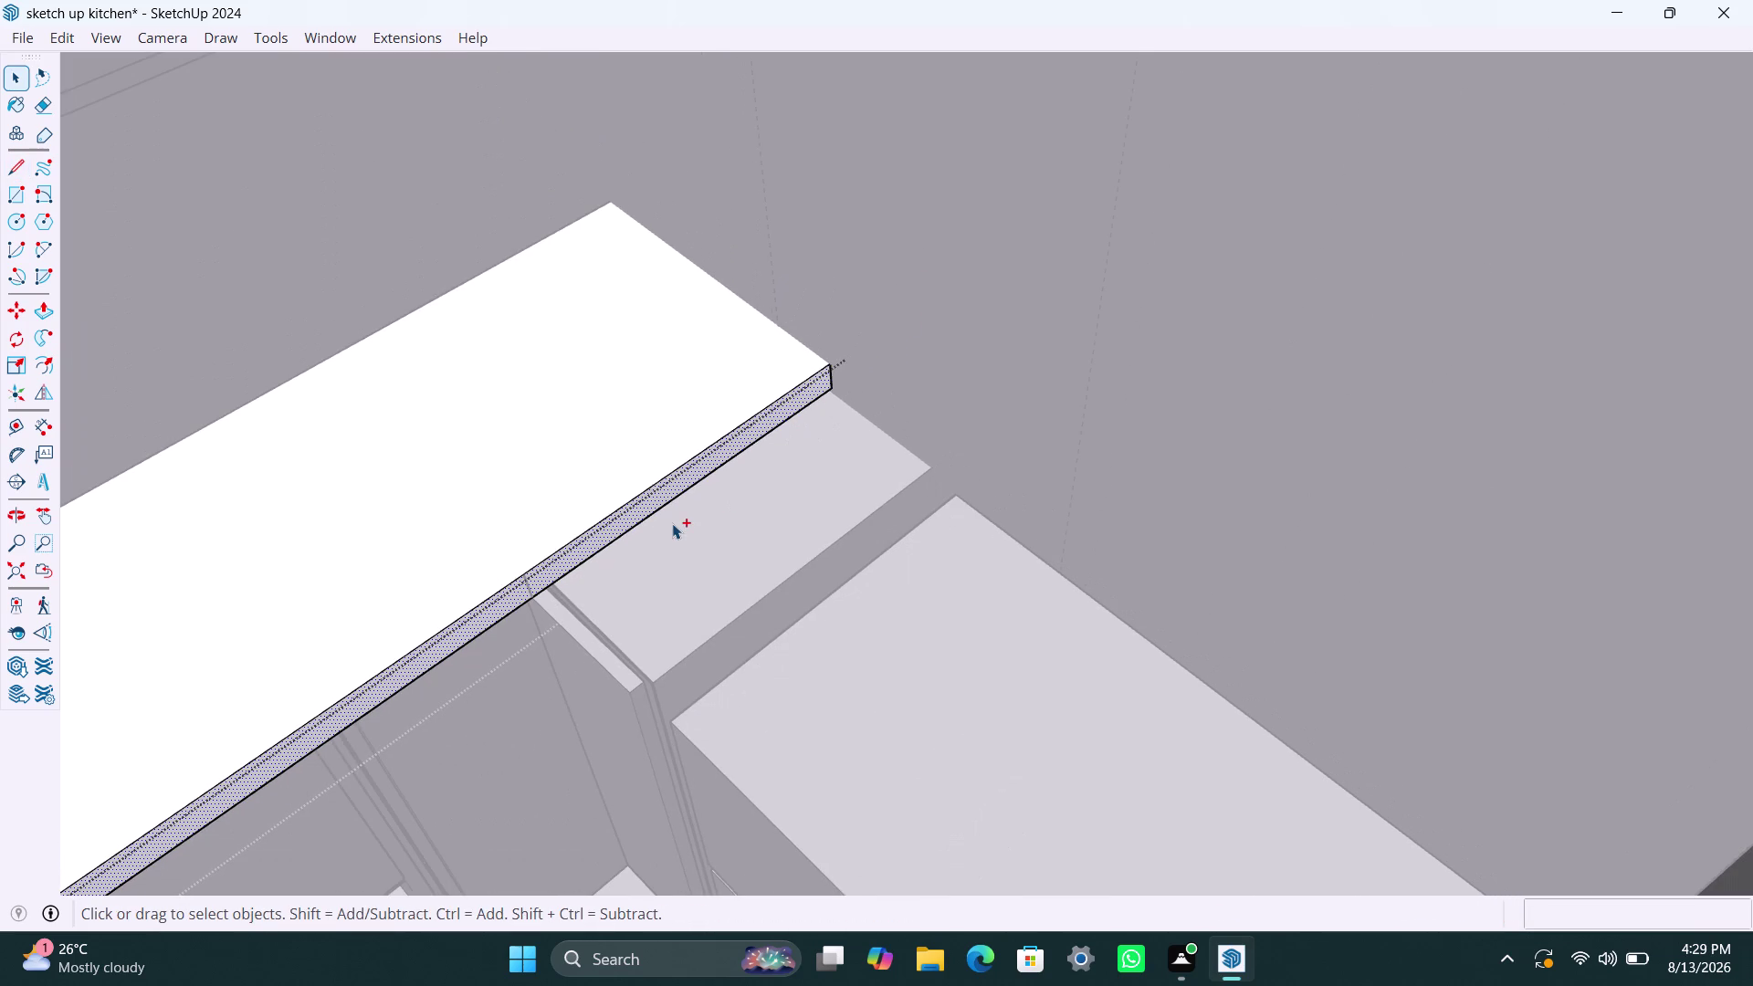
key(ctrl+z)
key(space)
click(710, 499)
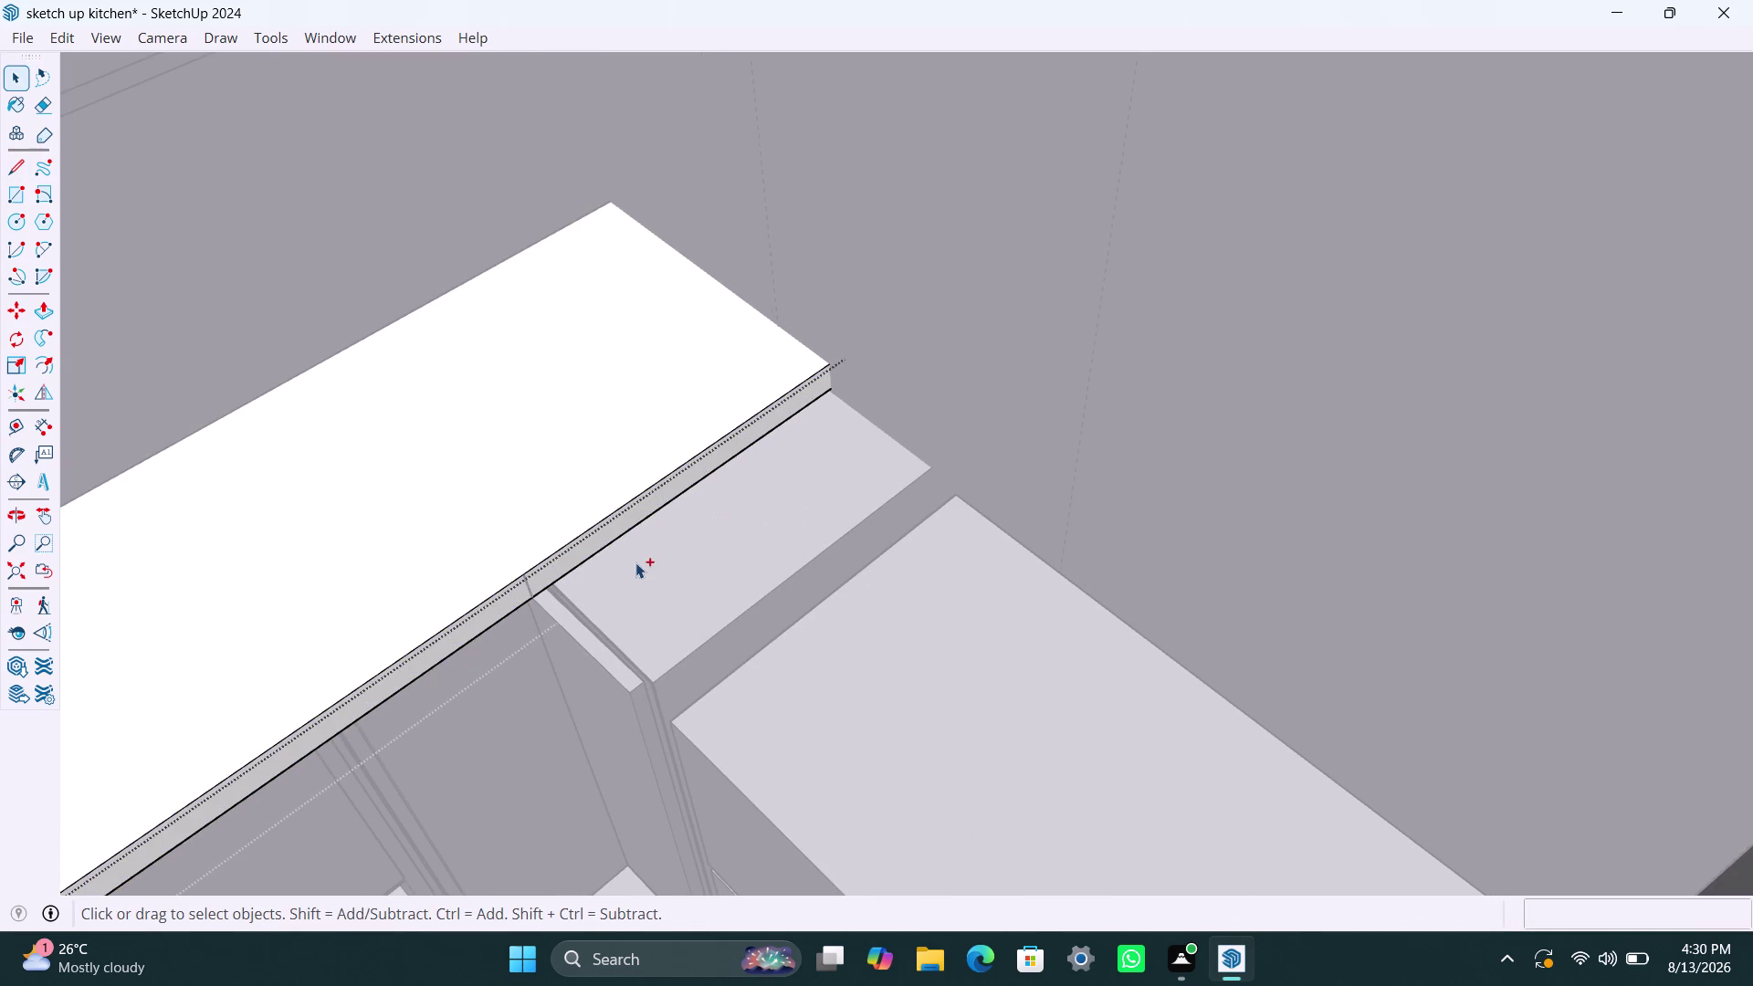
key(ctrl+z)
key(ctrl+z)
Draw the dividing line across the side face where the cabinet meets the countertop.
double_click(577, 552)
click(578, 551)
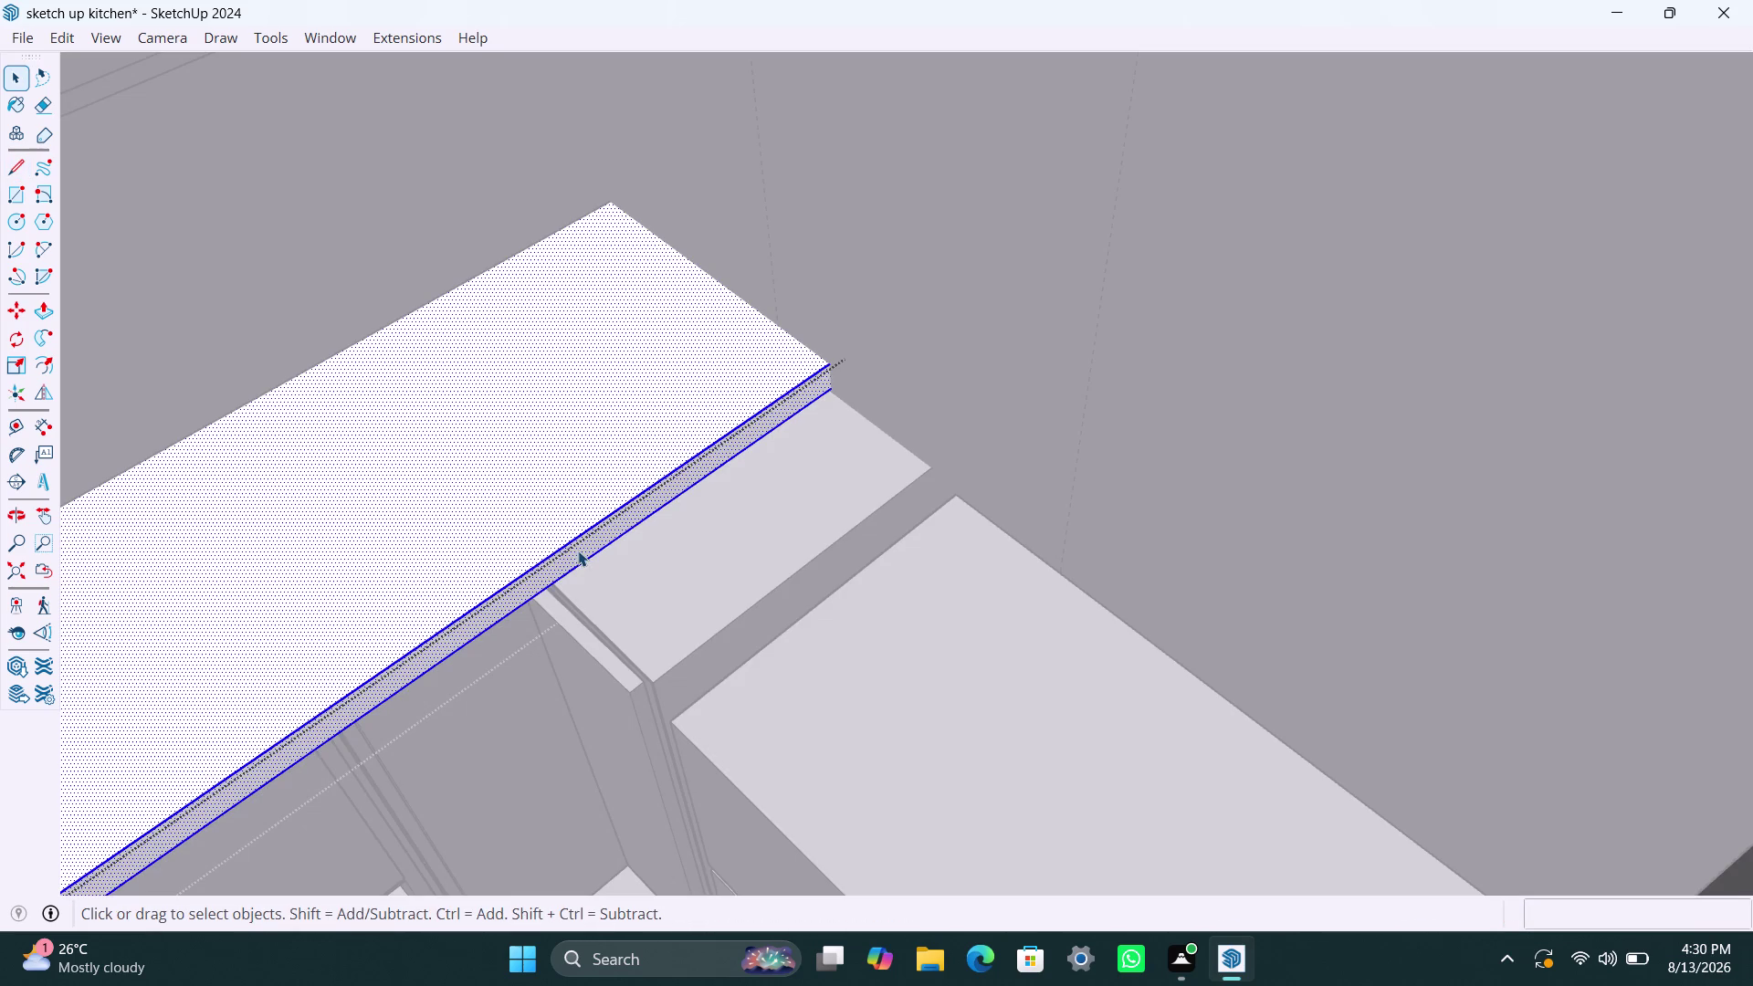
key(l)
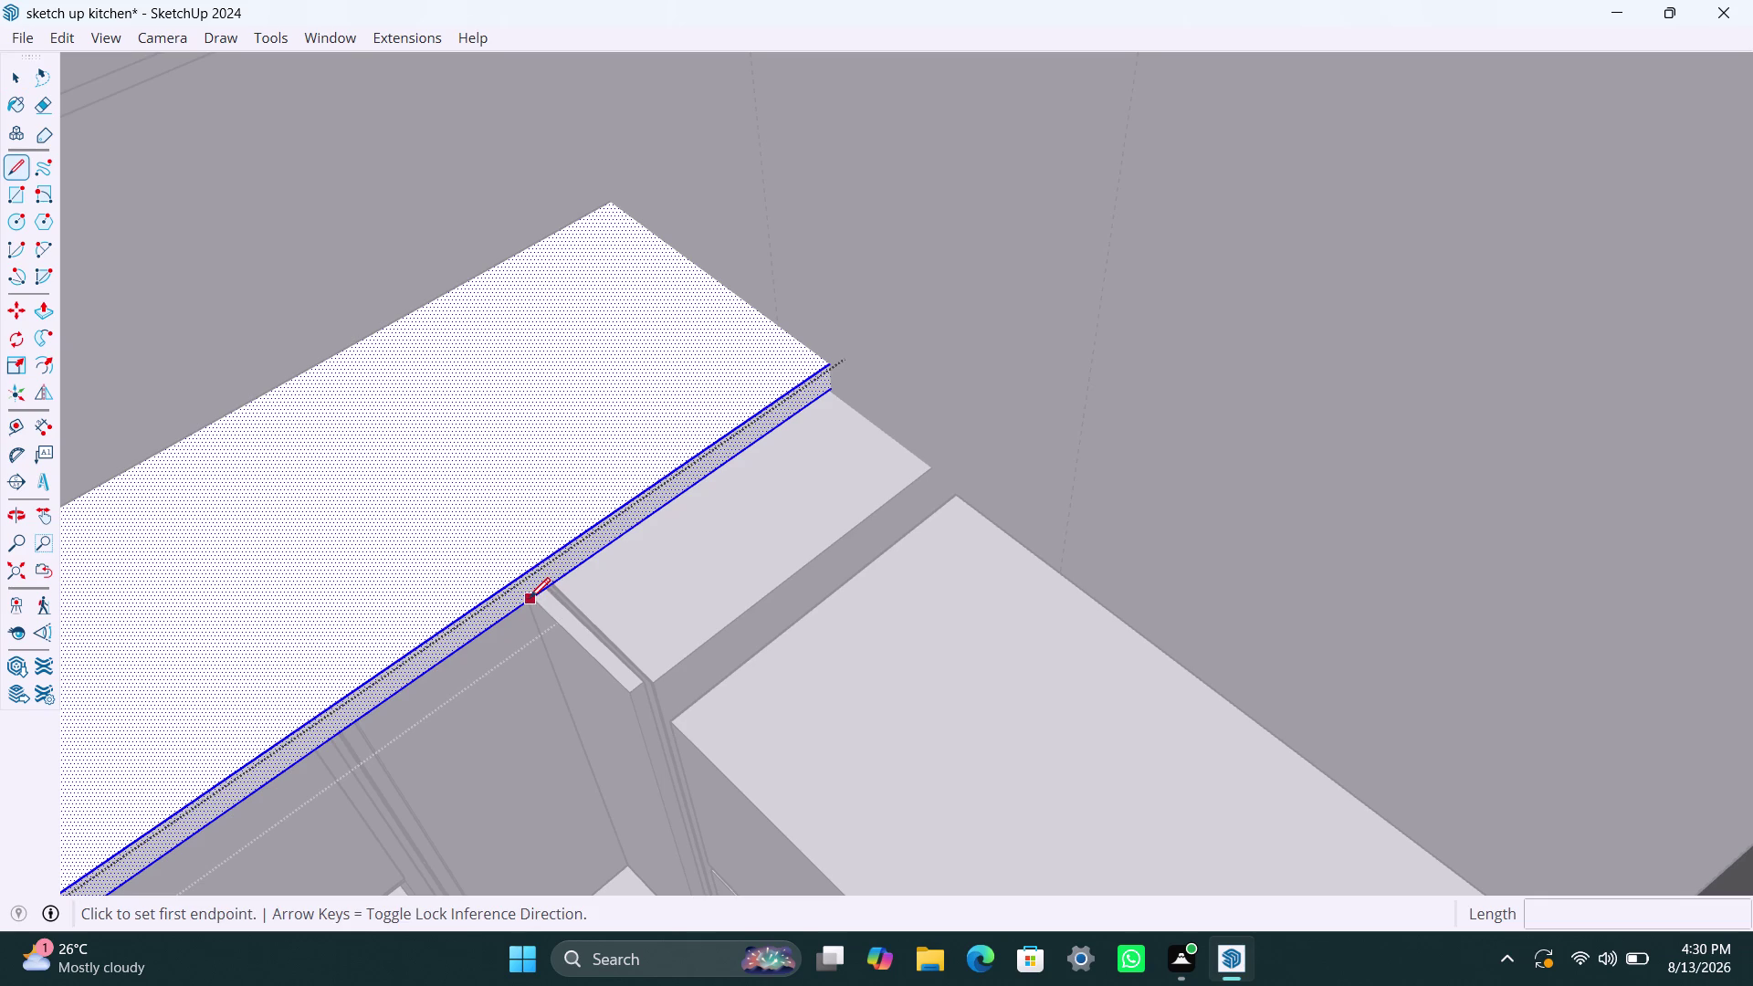
click(530, 598)
click(517, 582)
key(space)
click(570, 564)
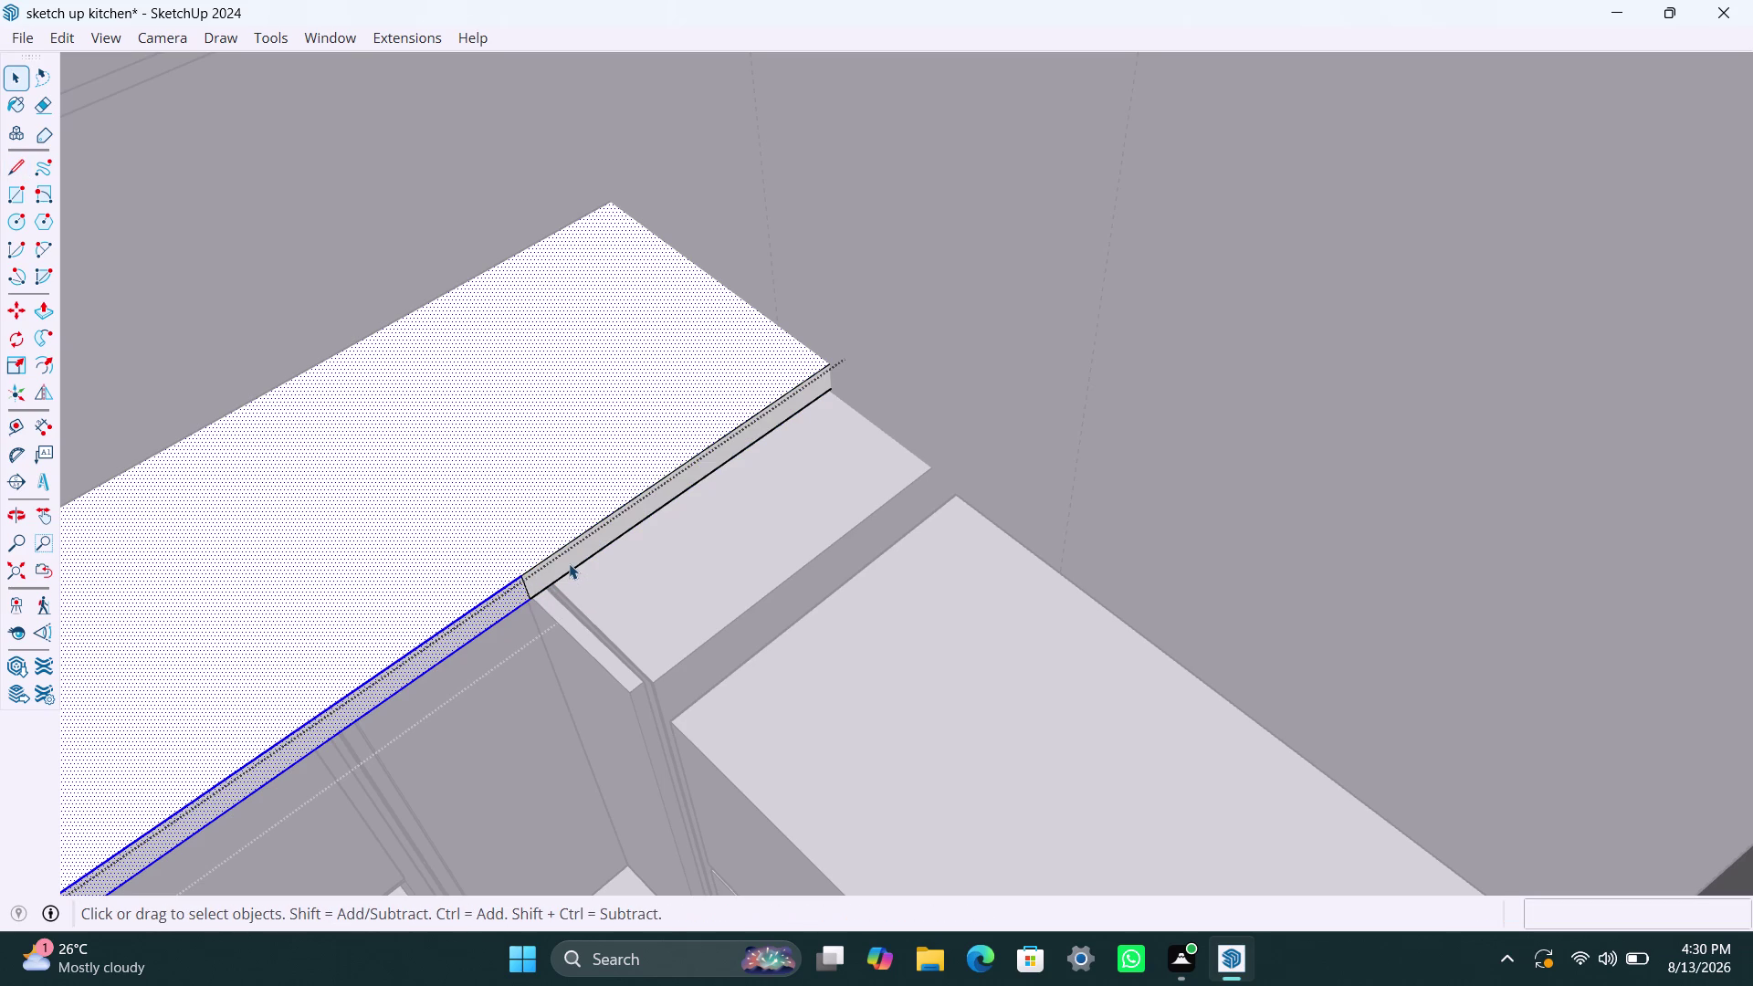
Push/Pull the countertop's split end face out until it meets the tall unit.
key(p)
click(567, 560)
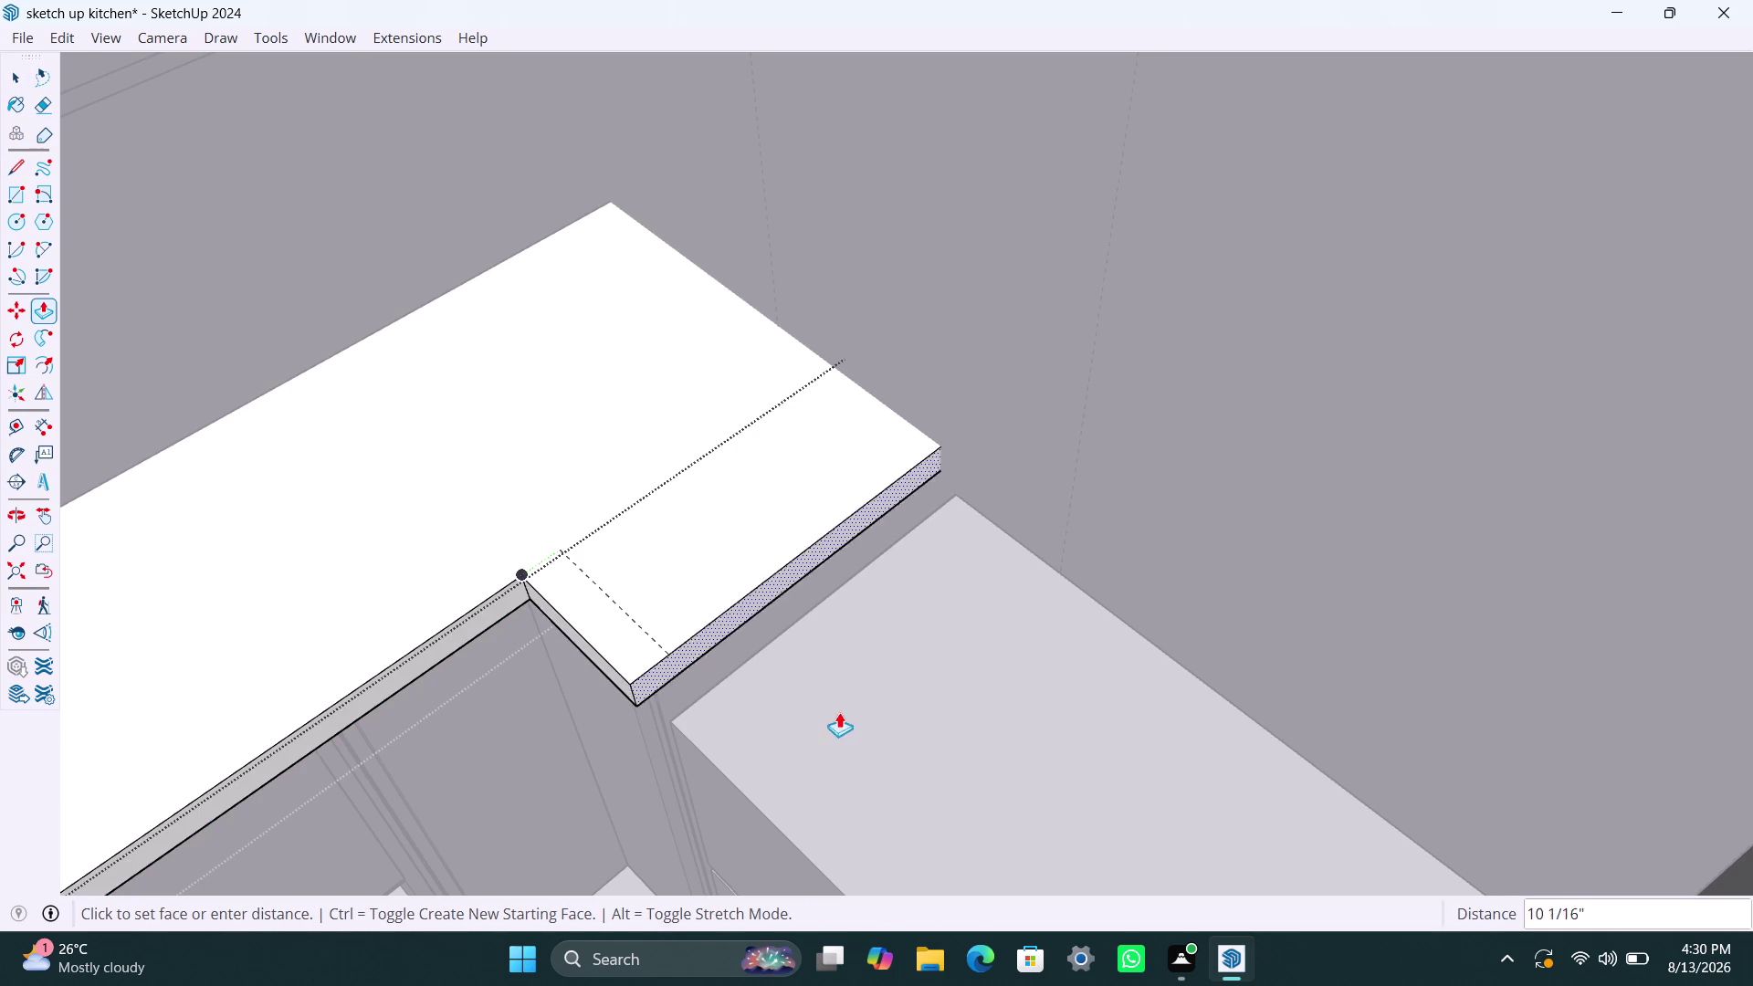
scroll(down, 3)
scroll(down, 3)
middle_drag(985, 772, 1356, 826)
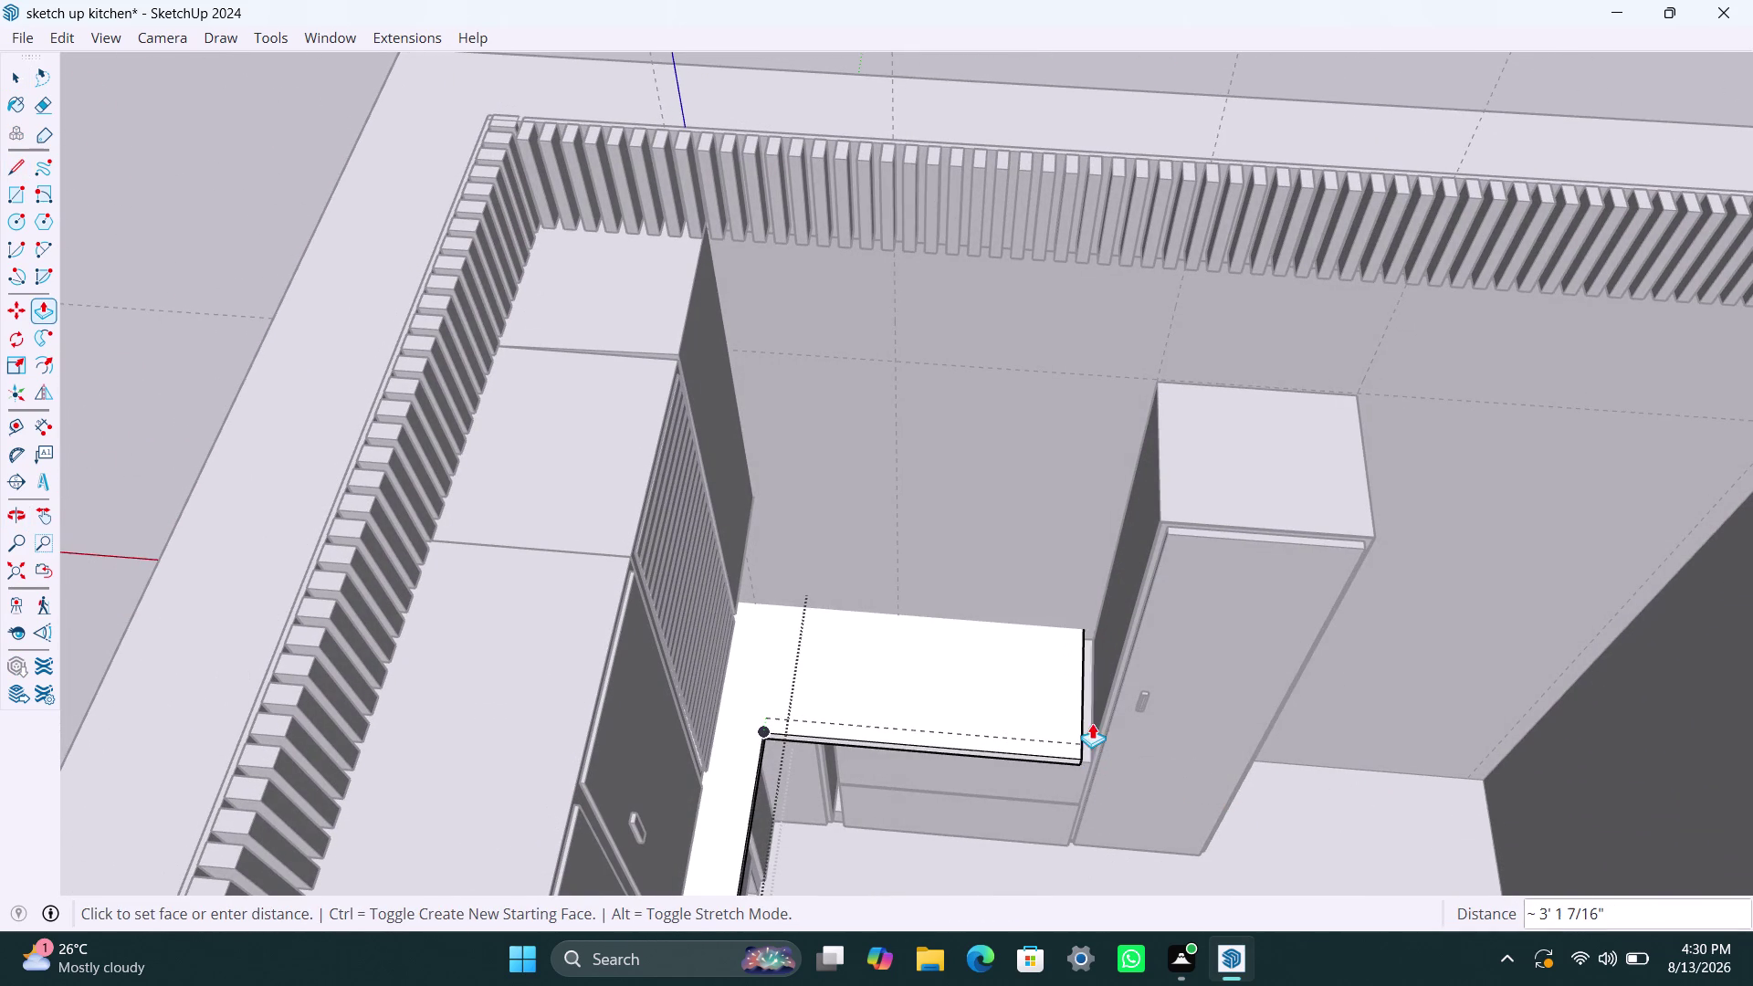
click(1094, 722)
key(space)
click(1439, 735)
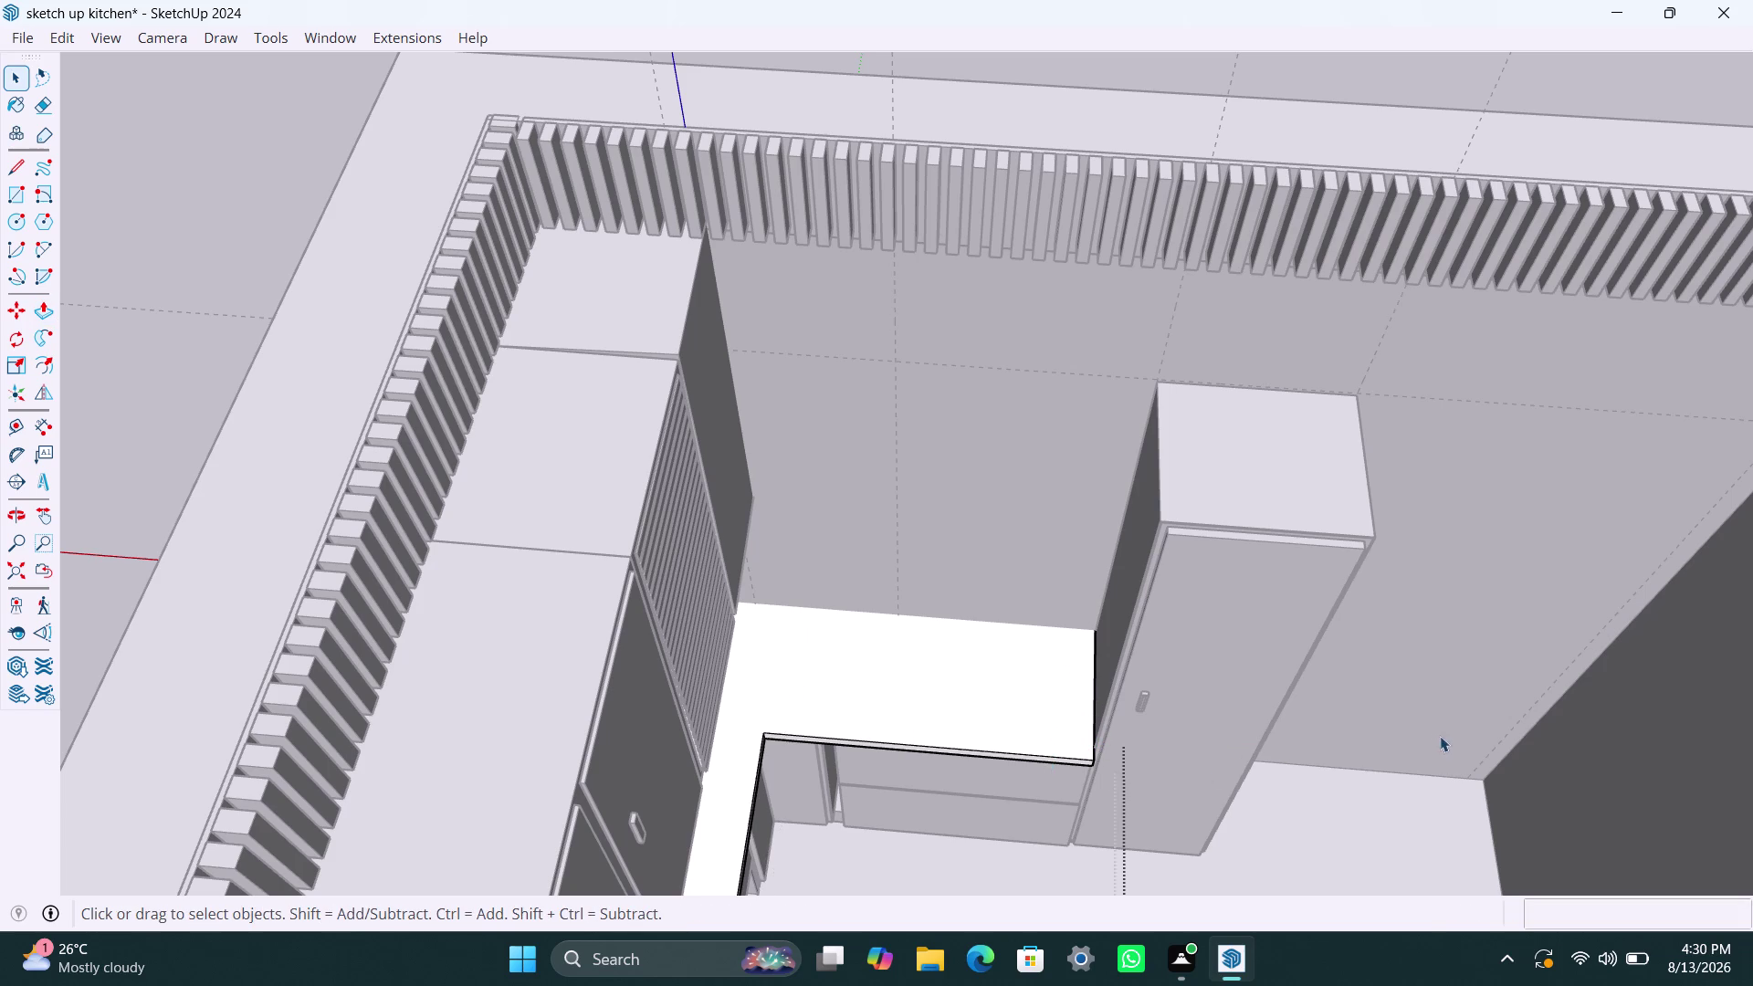
Orbit out to inspect the finished L-shaped countertop across the kitchen.
scroll(down, 3)
middle_drag(981, 783, 856, 654)
scroll(down, 3)
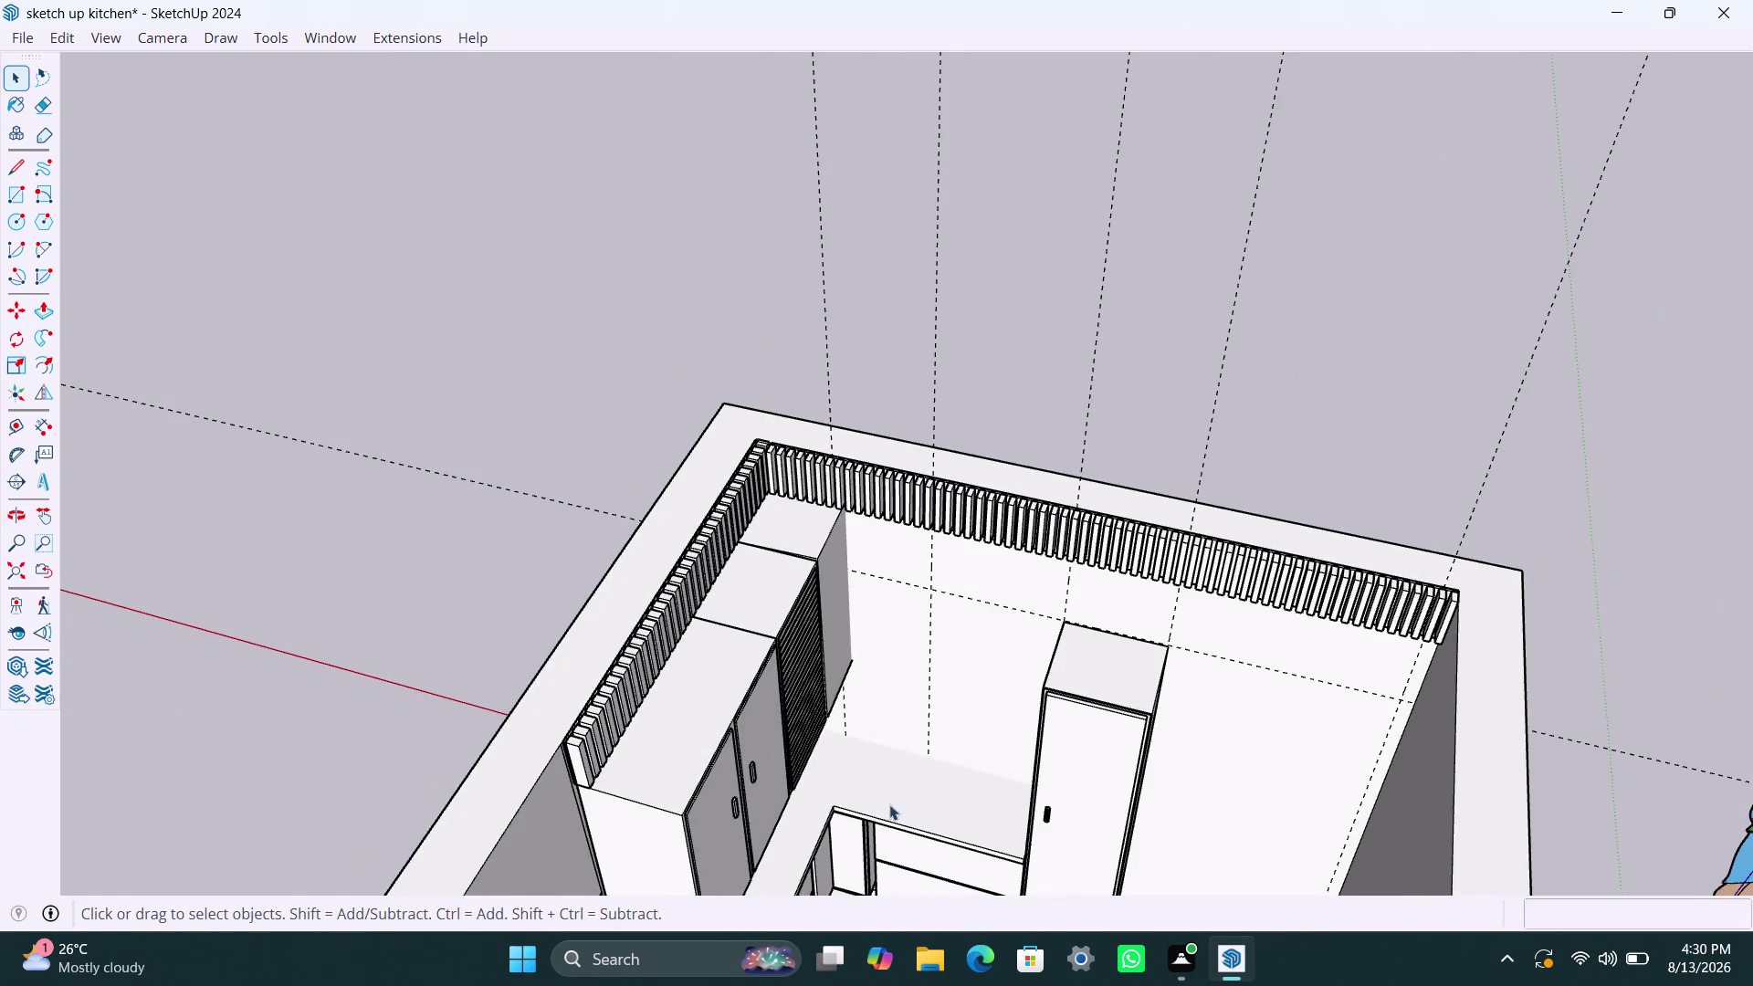
middle_drag(889, 804, 935, 795)
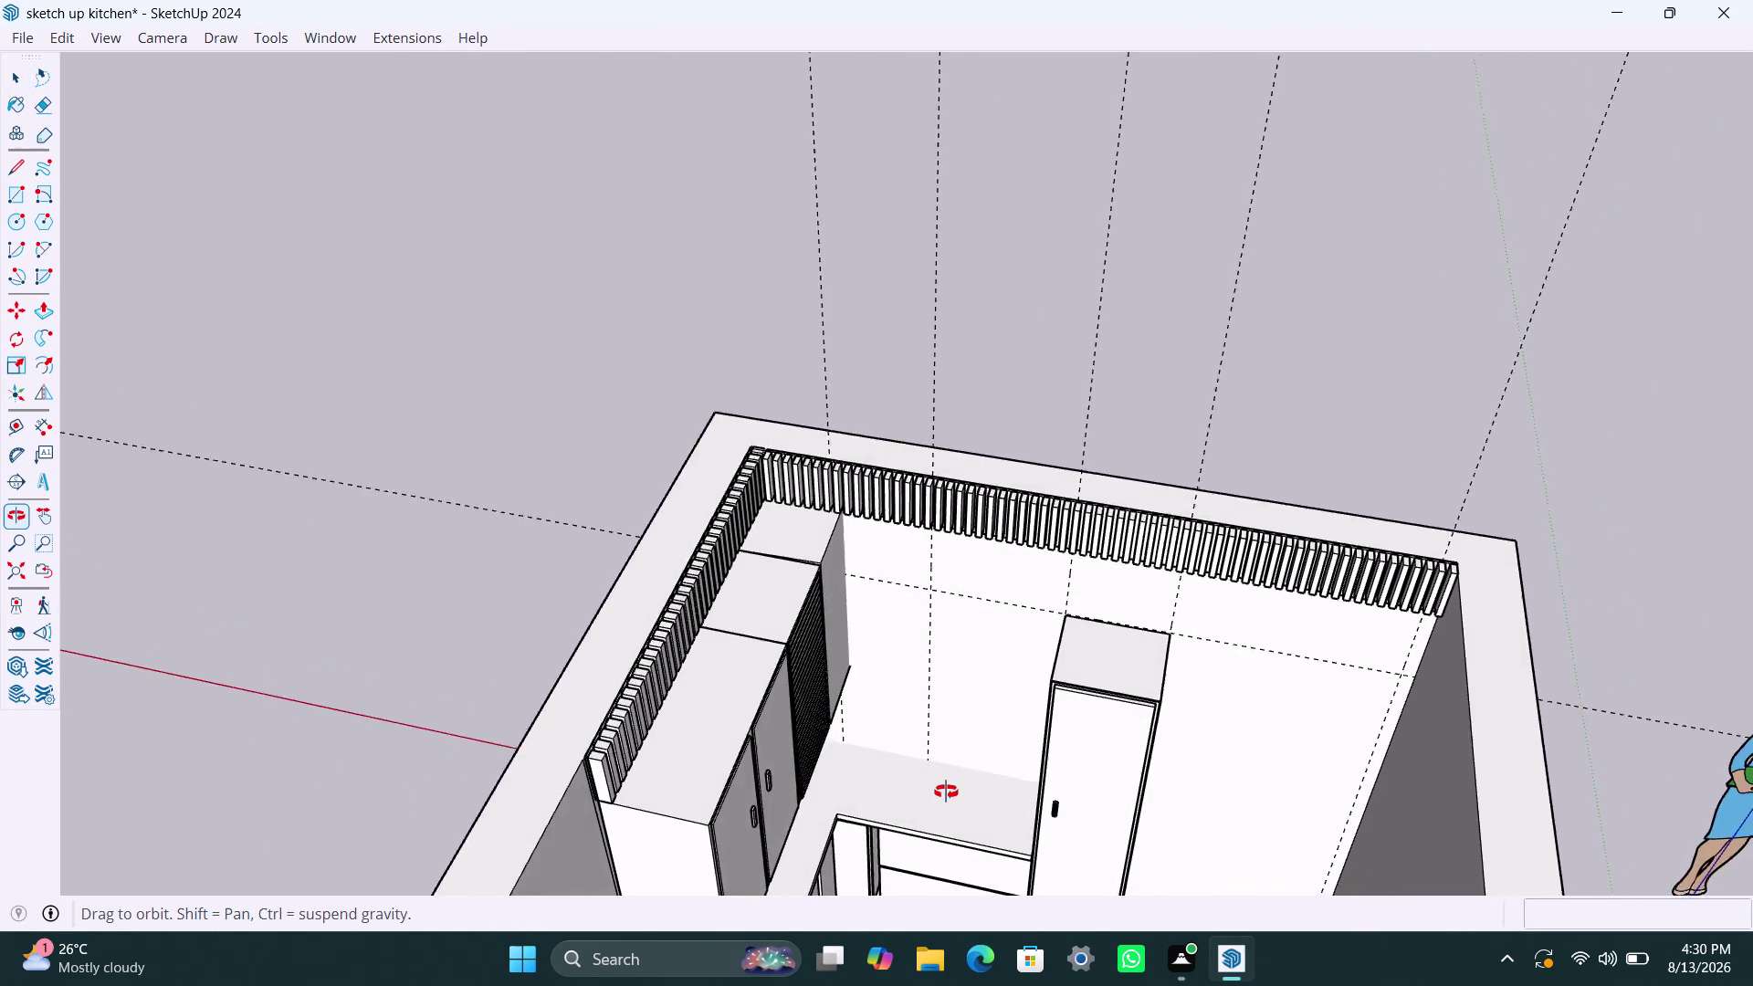
middle_drag(935, 795, 1034, 799)
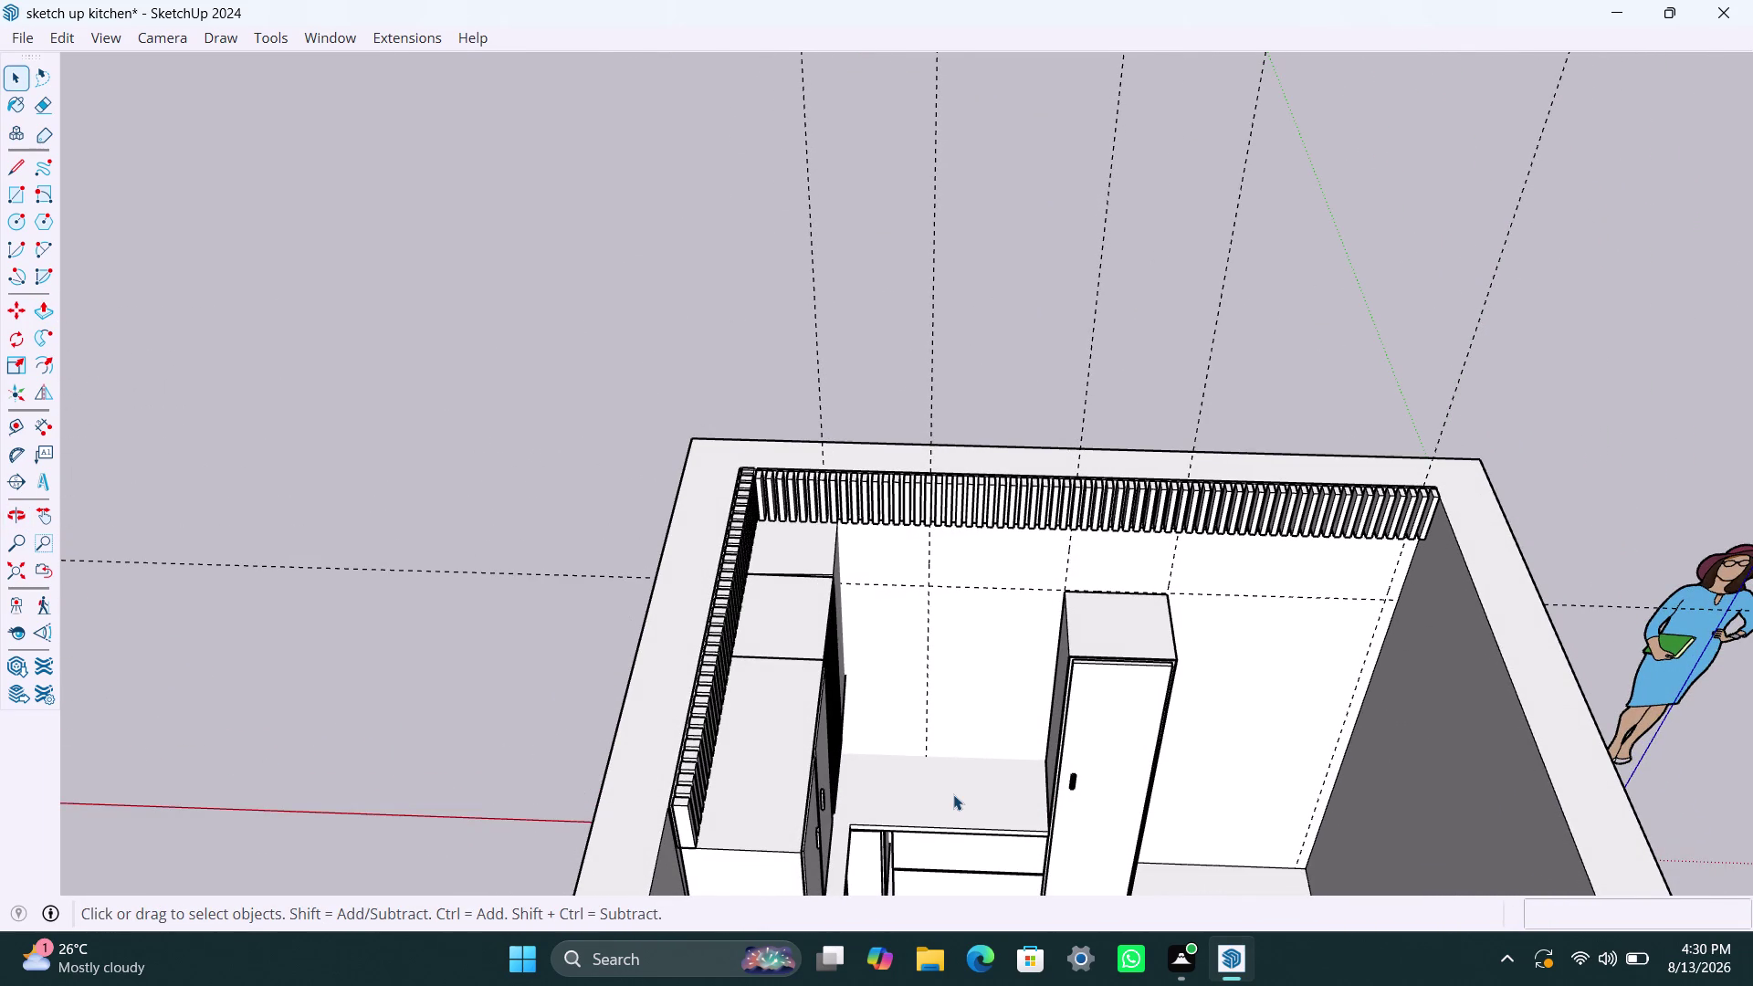